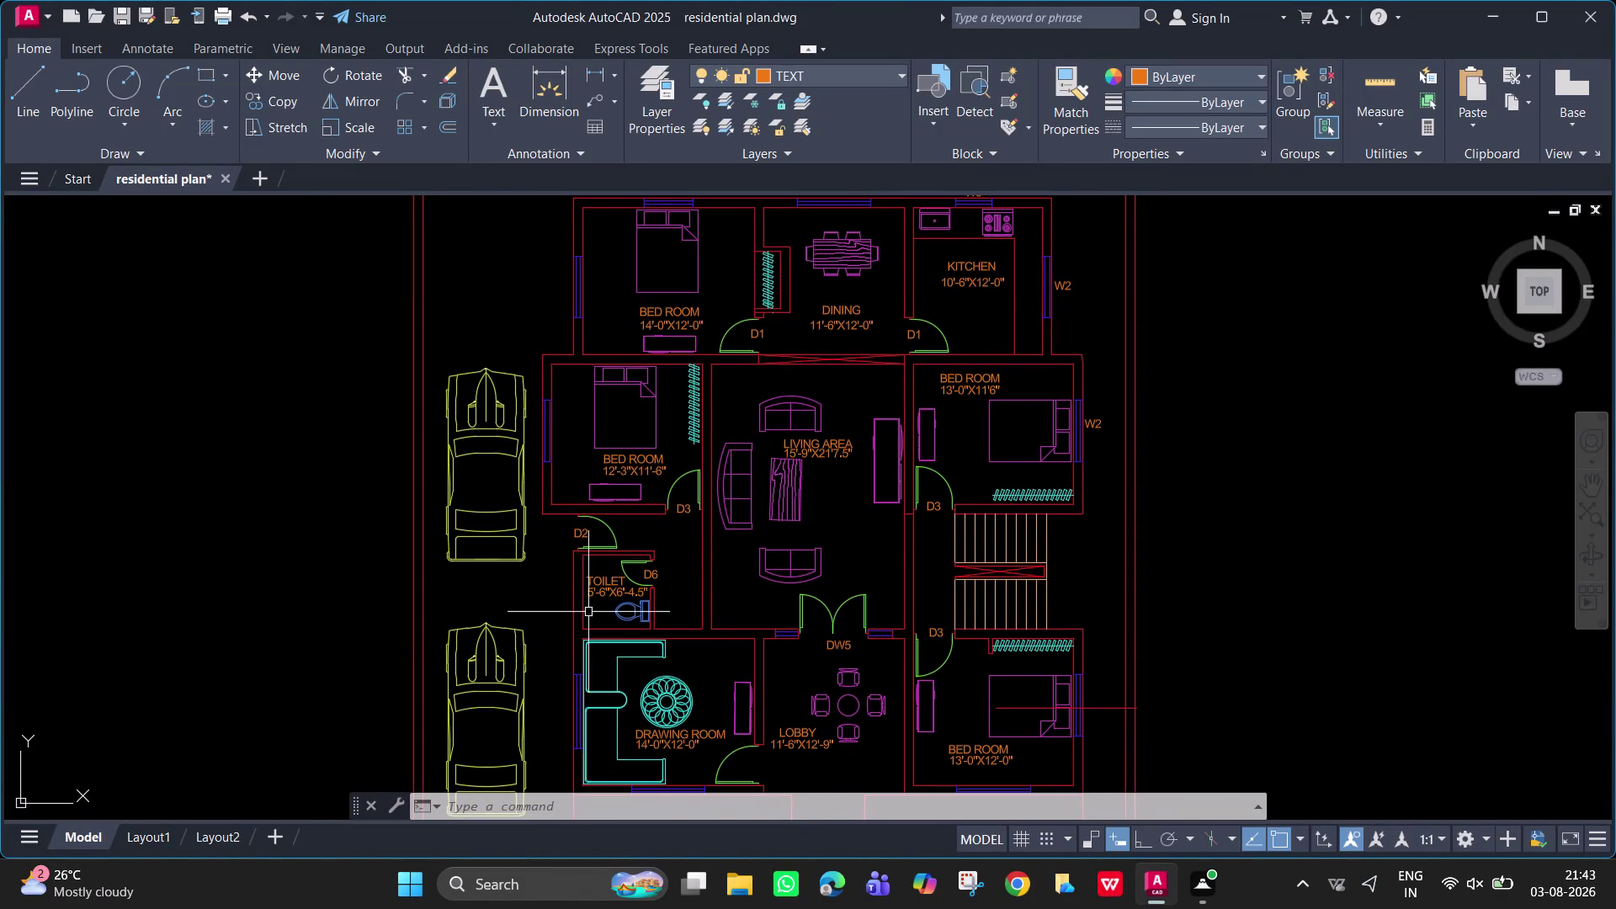
Zoom in on the toilet and set windows as the current layer.
scroll(up, 3)
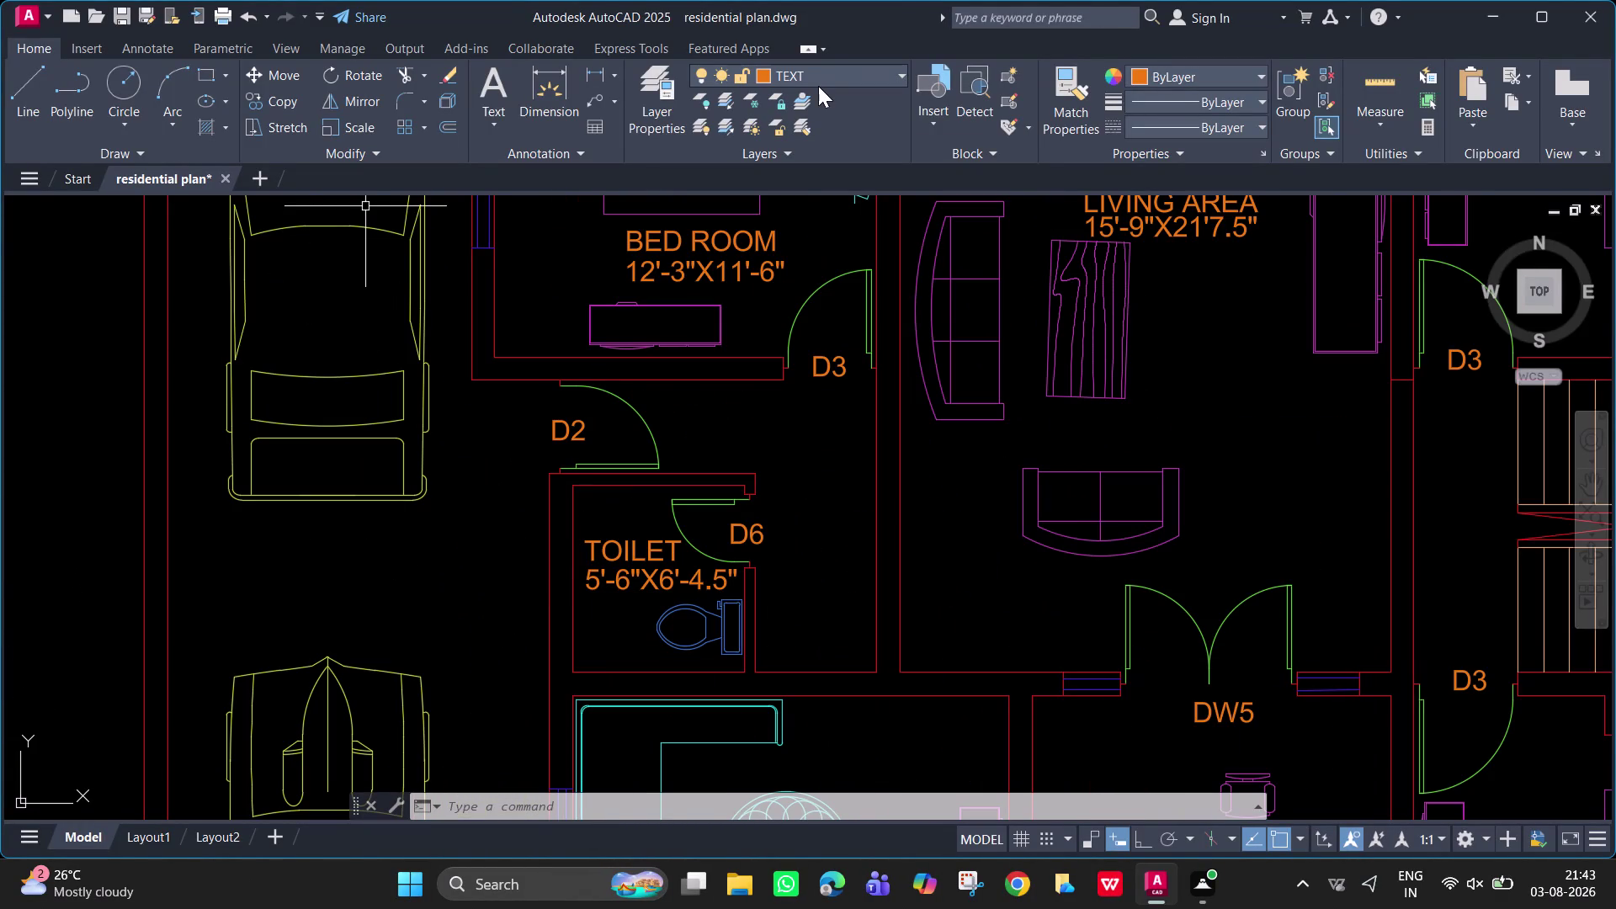
click(828, 70)
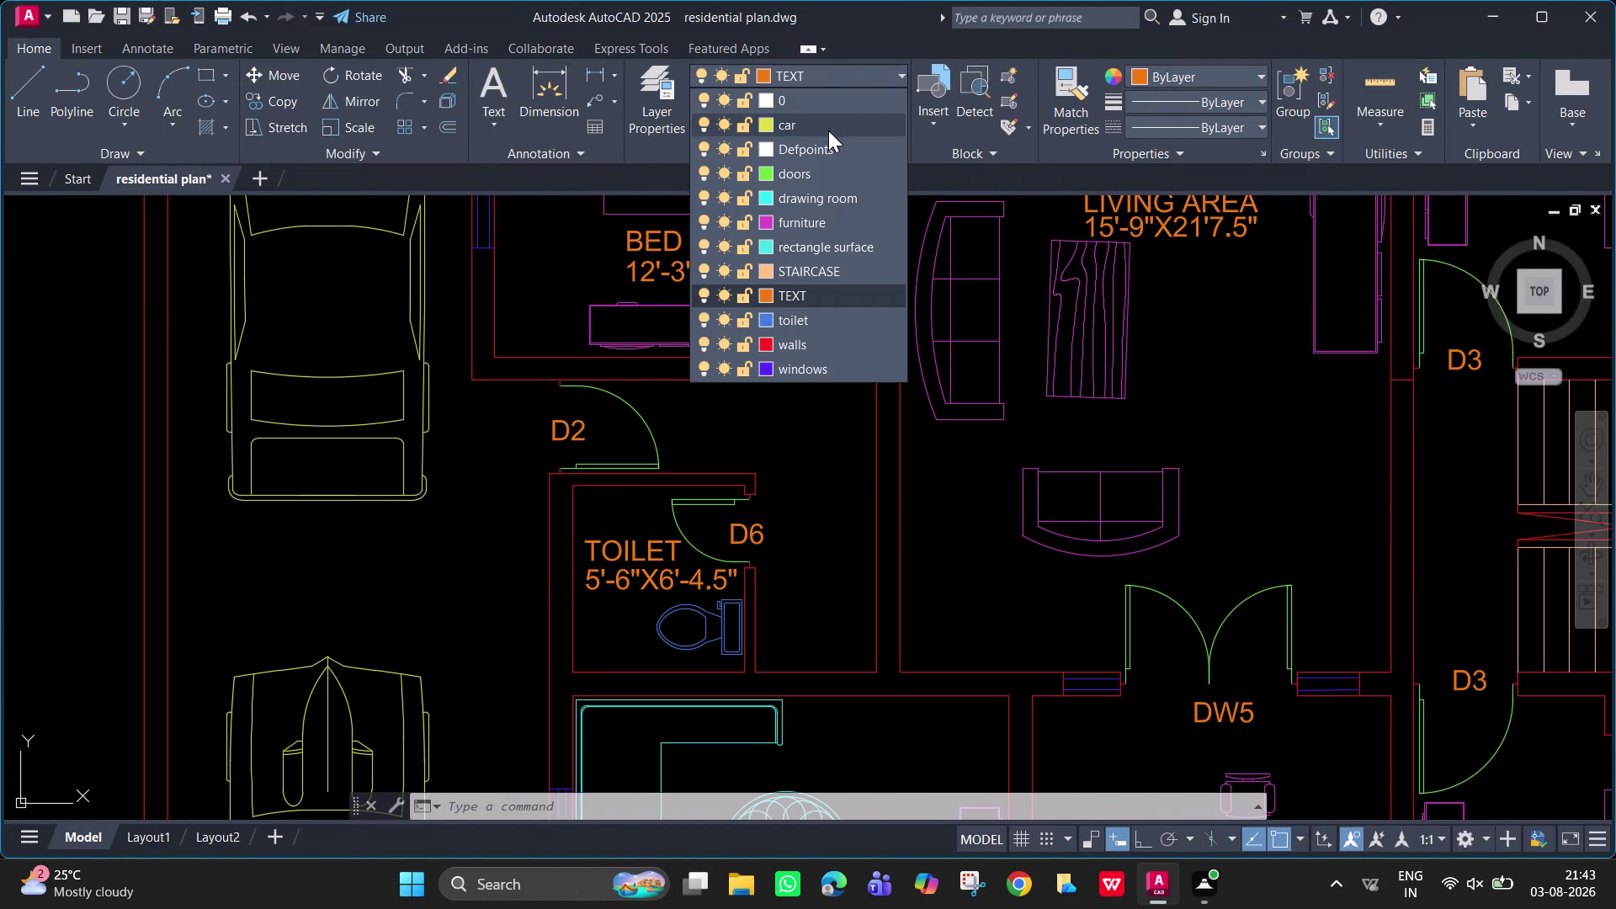
click(822, 370)
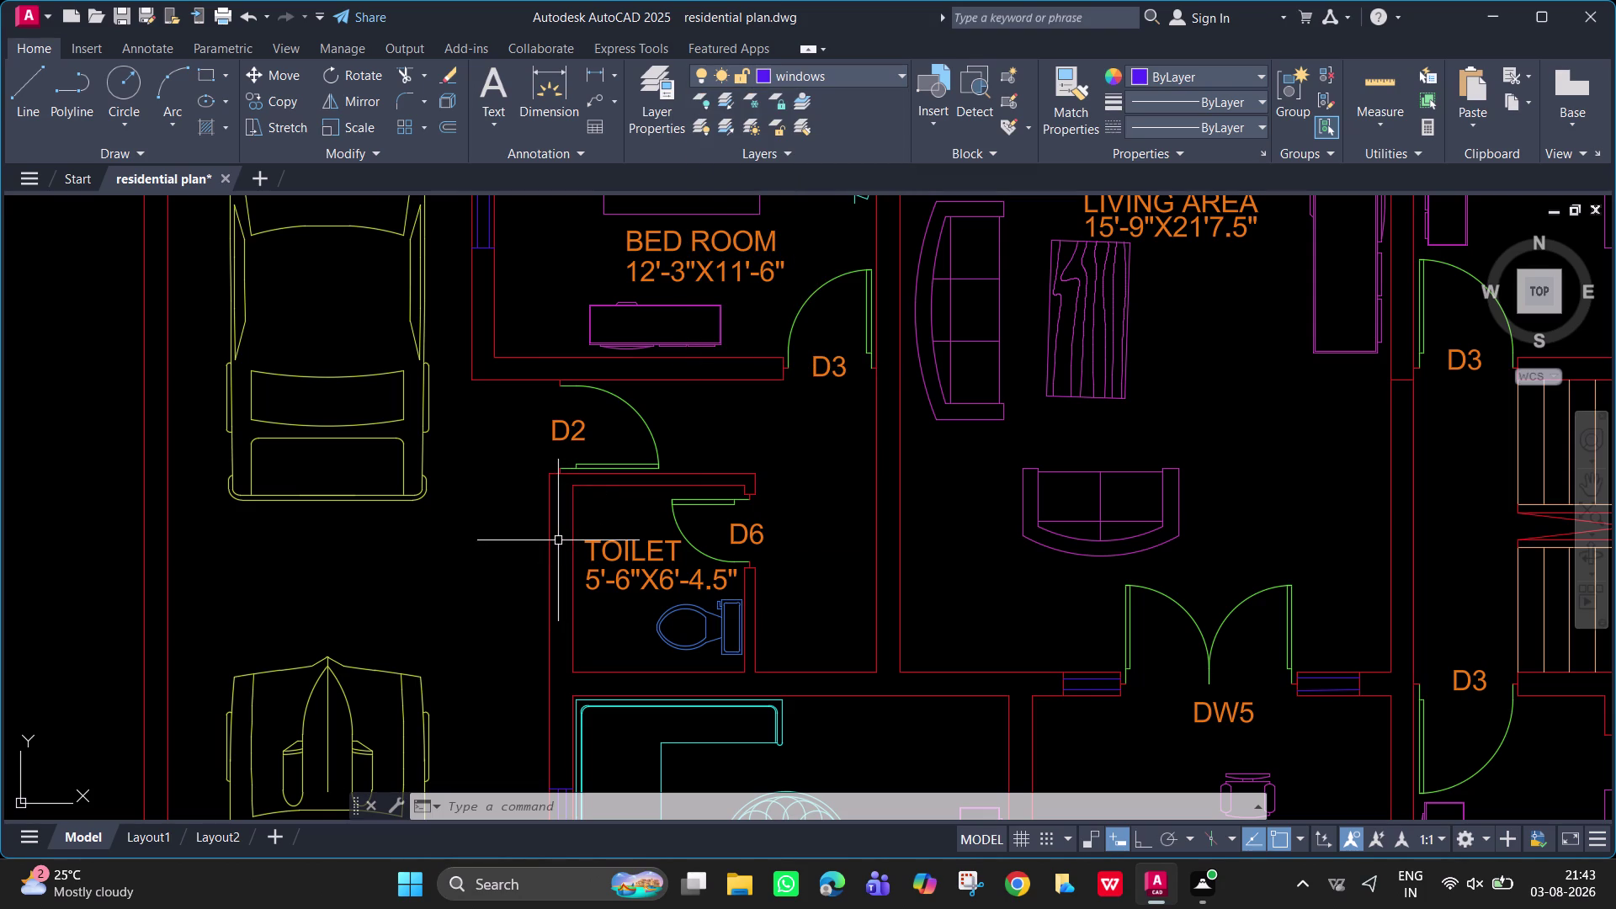
Draw the top and bottom window lines across the toilet's left wall.
text(L)
key(space)
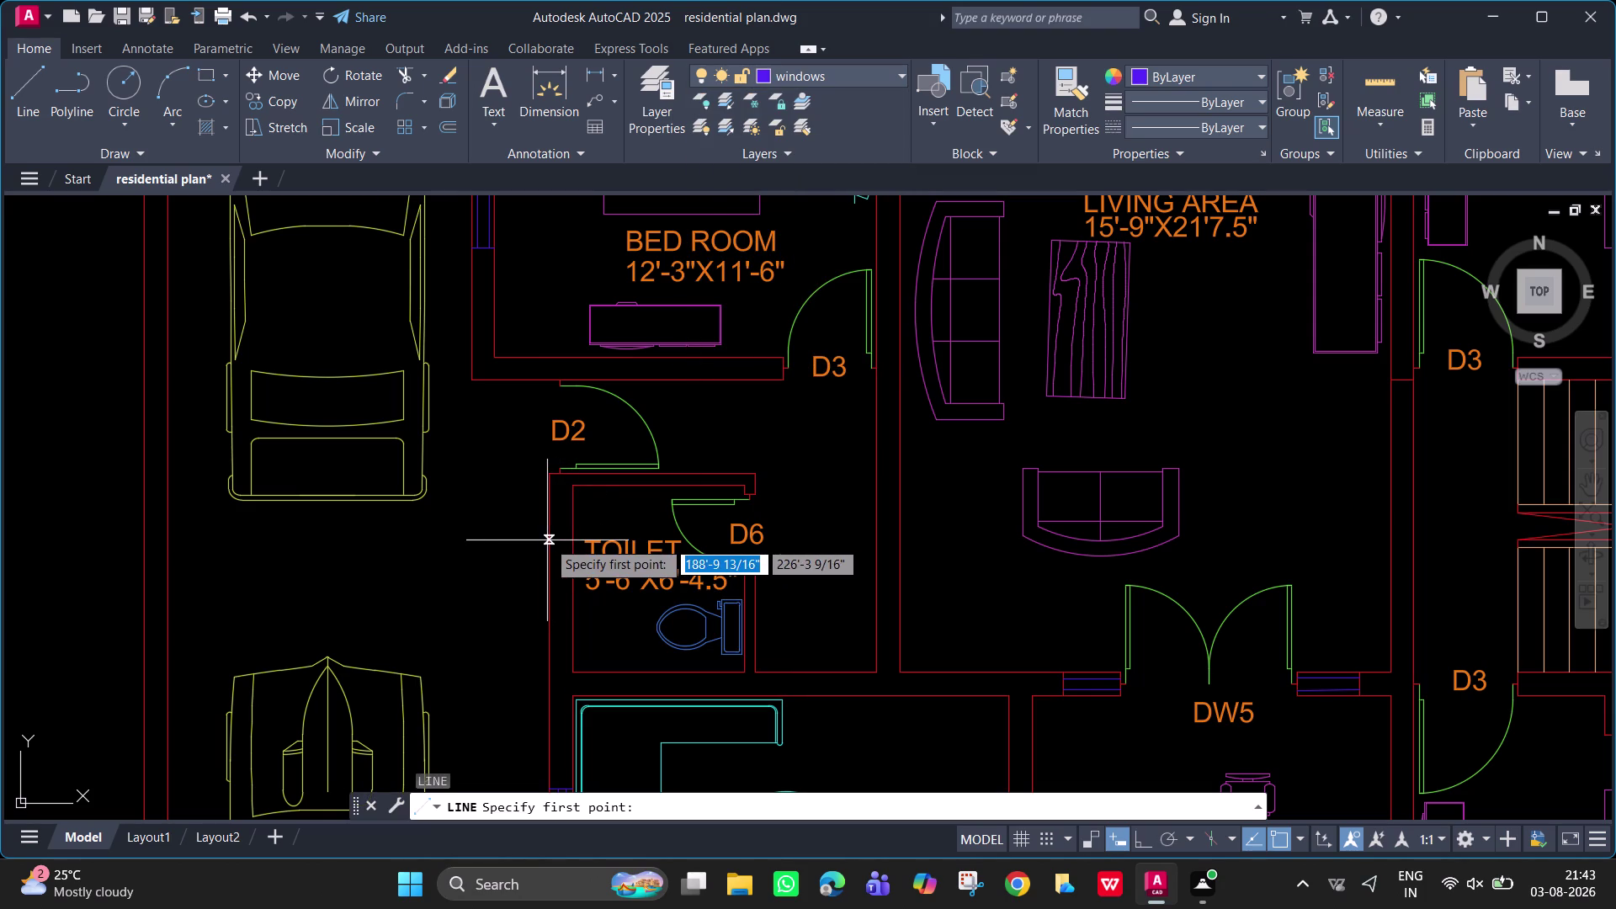
click(546, 540)
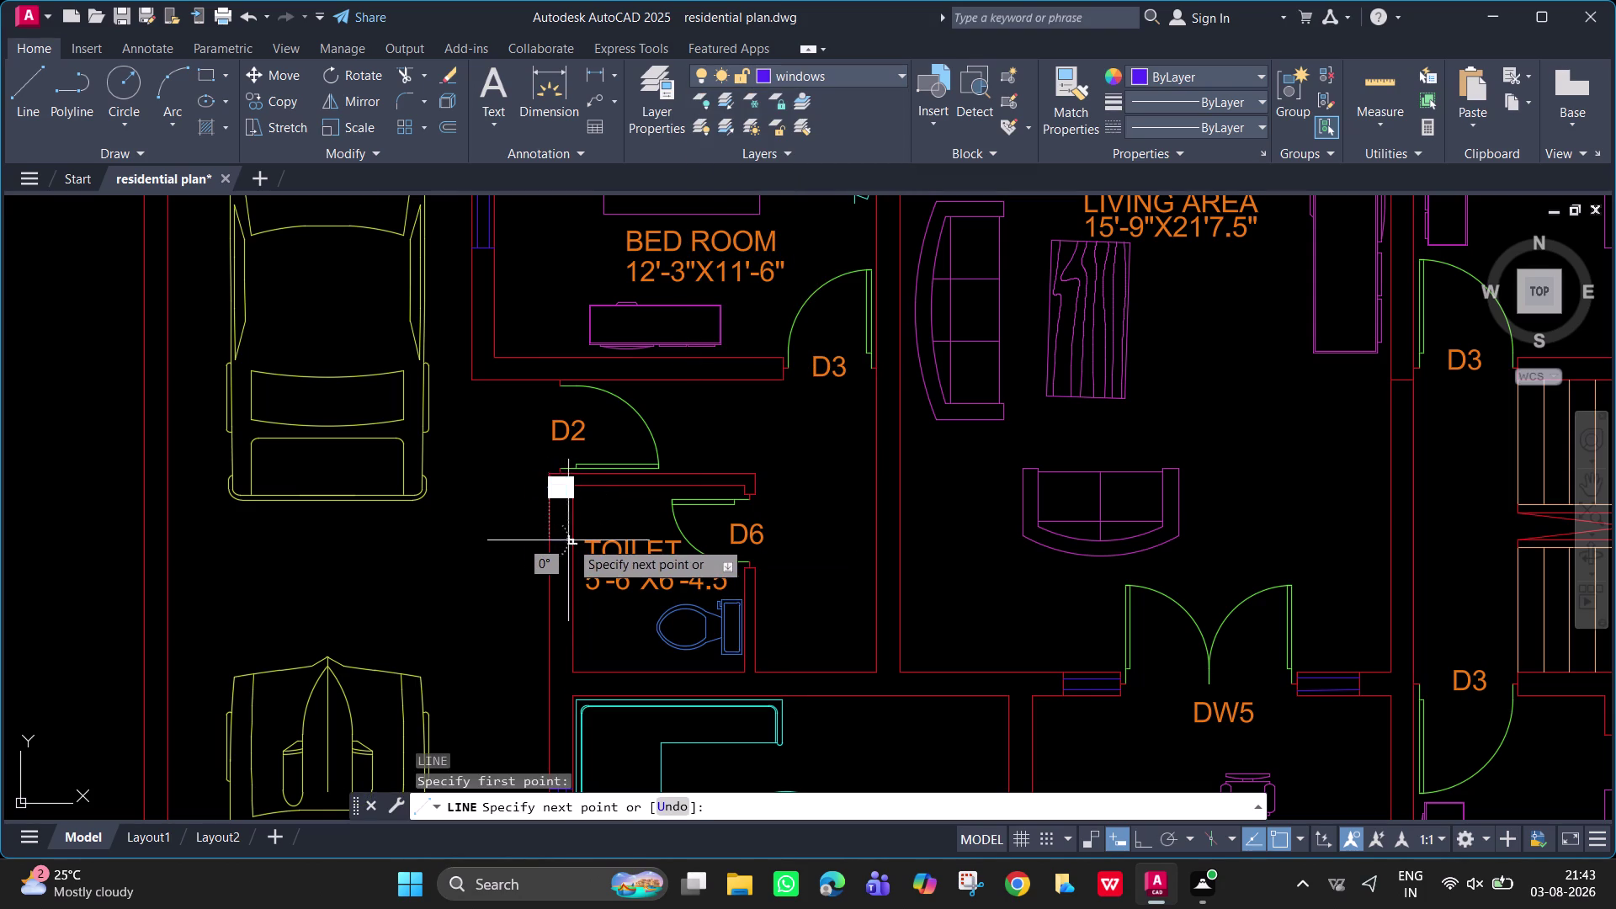
click(570, 540)
key(space)
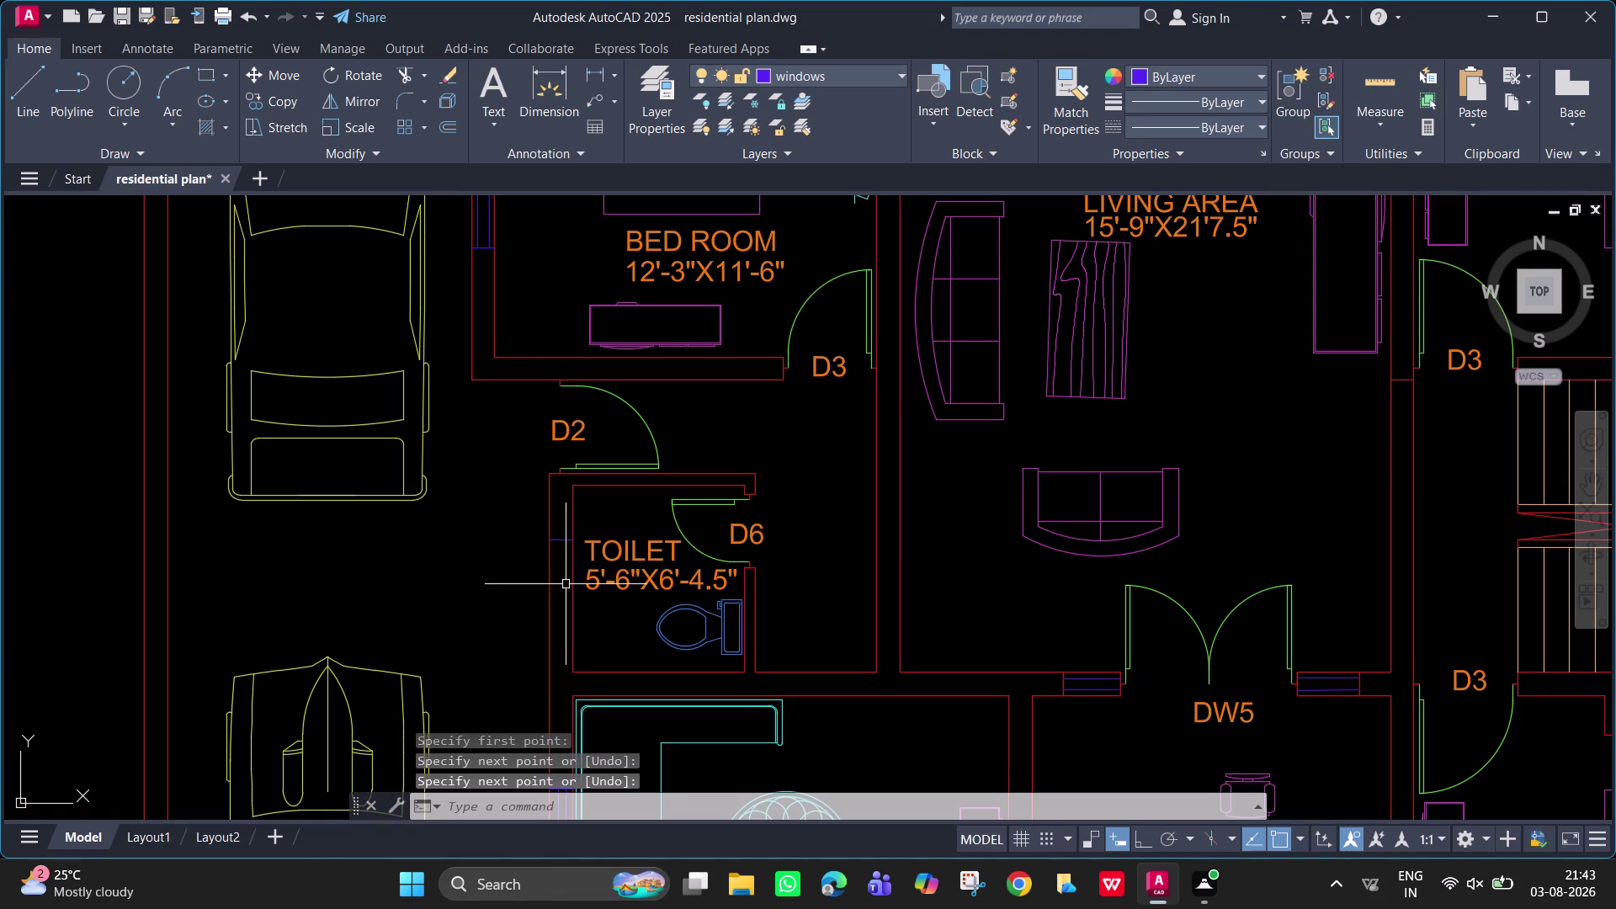
key(space)
click(553, 629)
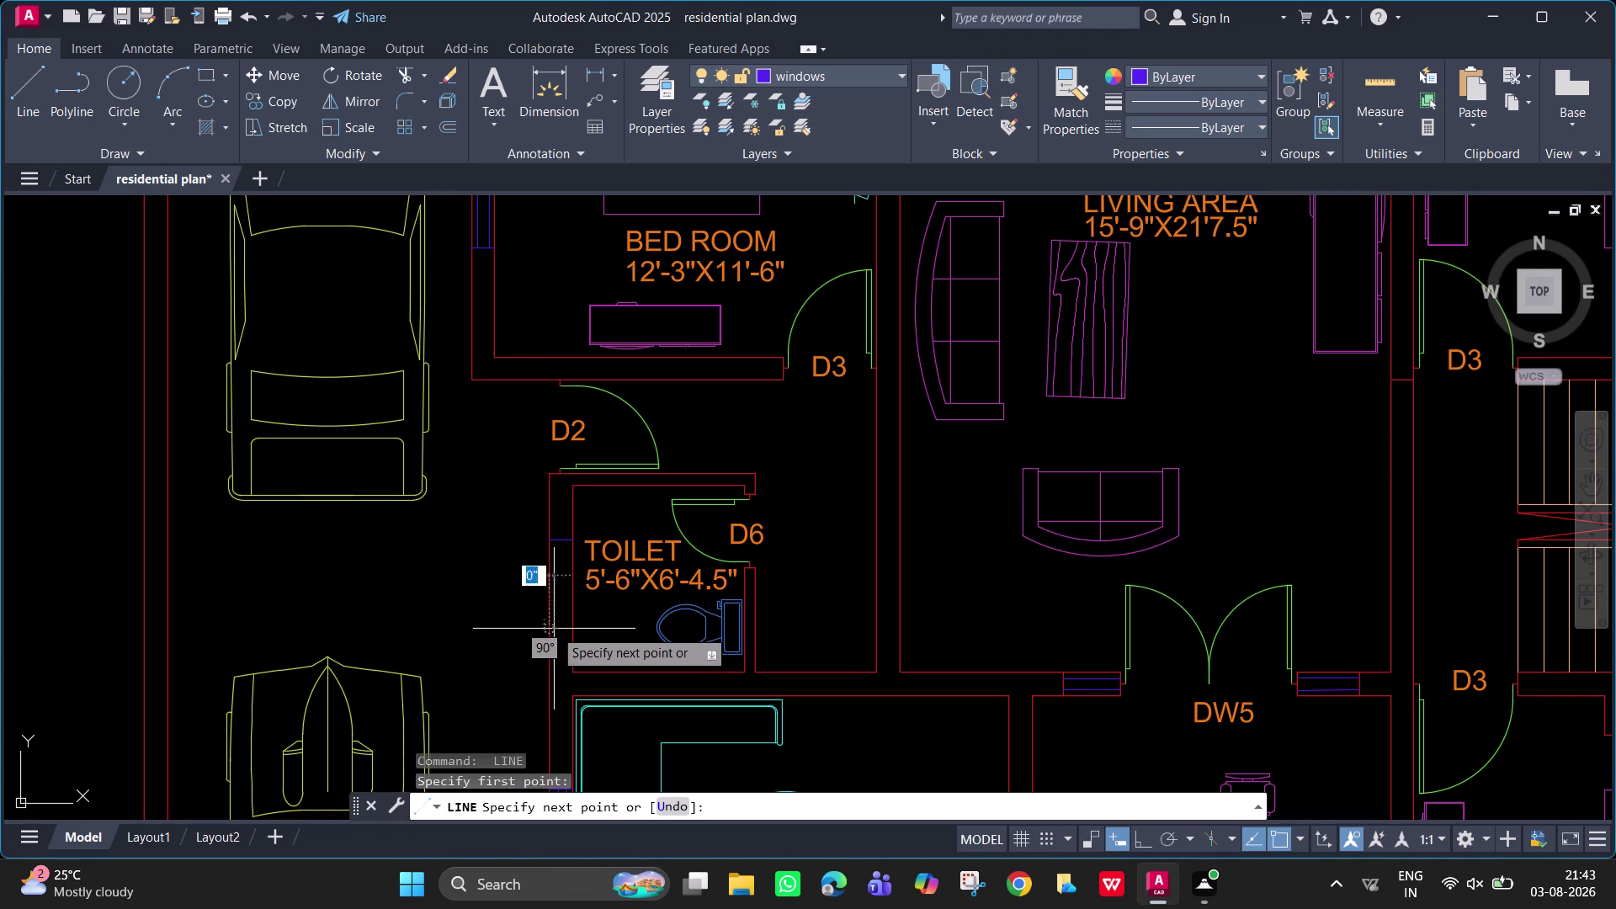
click(574, 630)
key(space)
Draw the two vertical window lines in the toilet's left wall.
key(space)
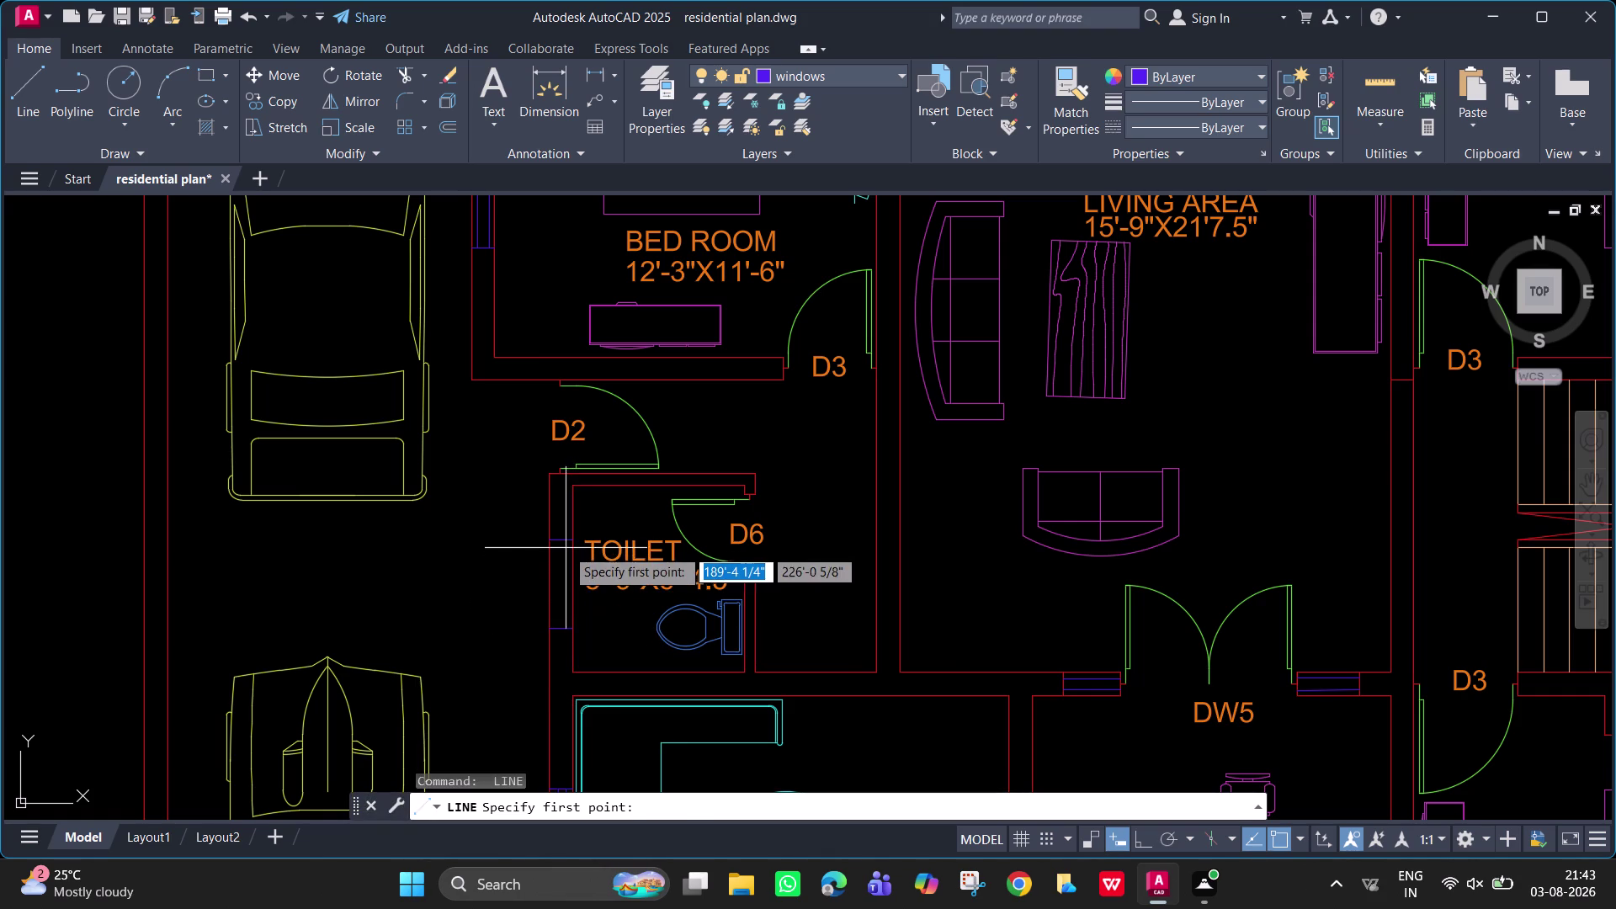
click(566, 540)
click(566, 630)
key(space)
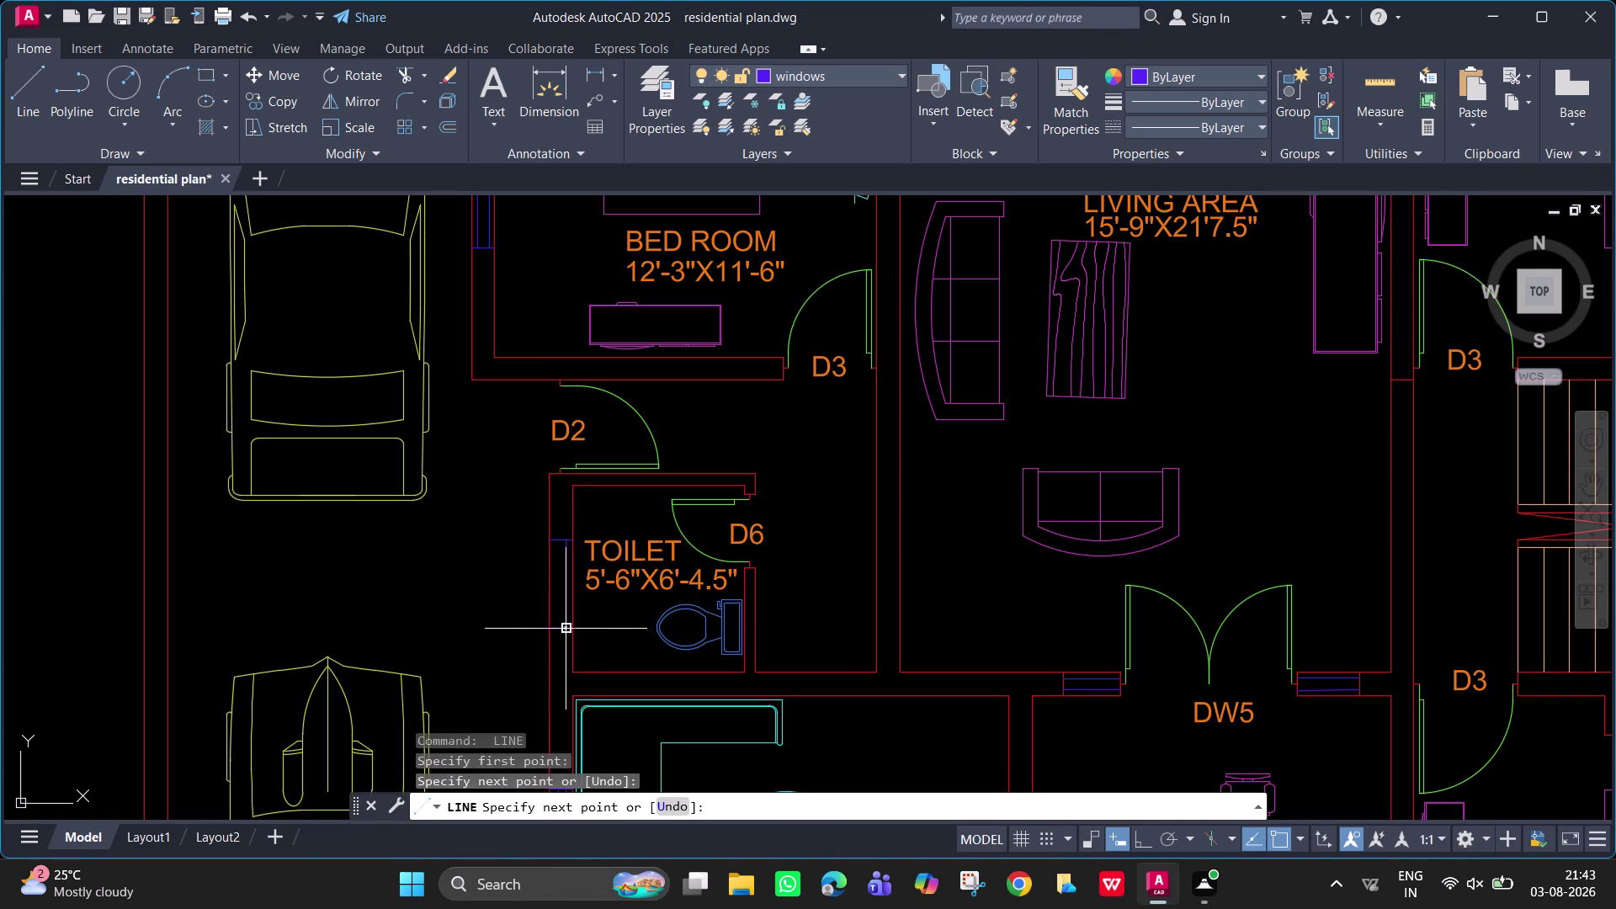
key(space)
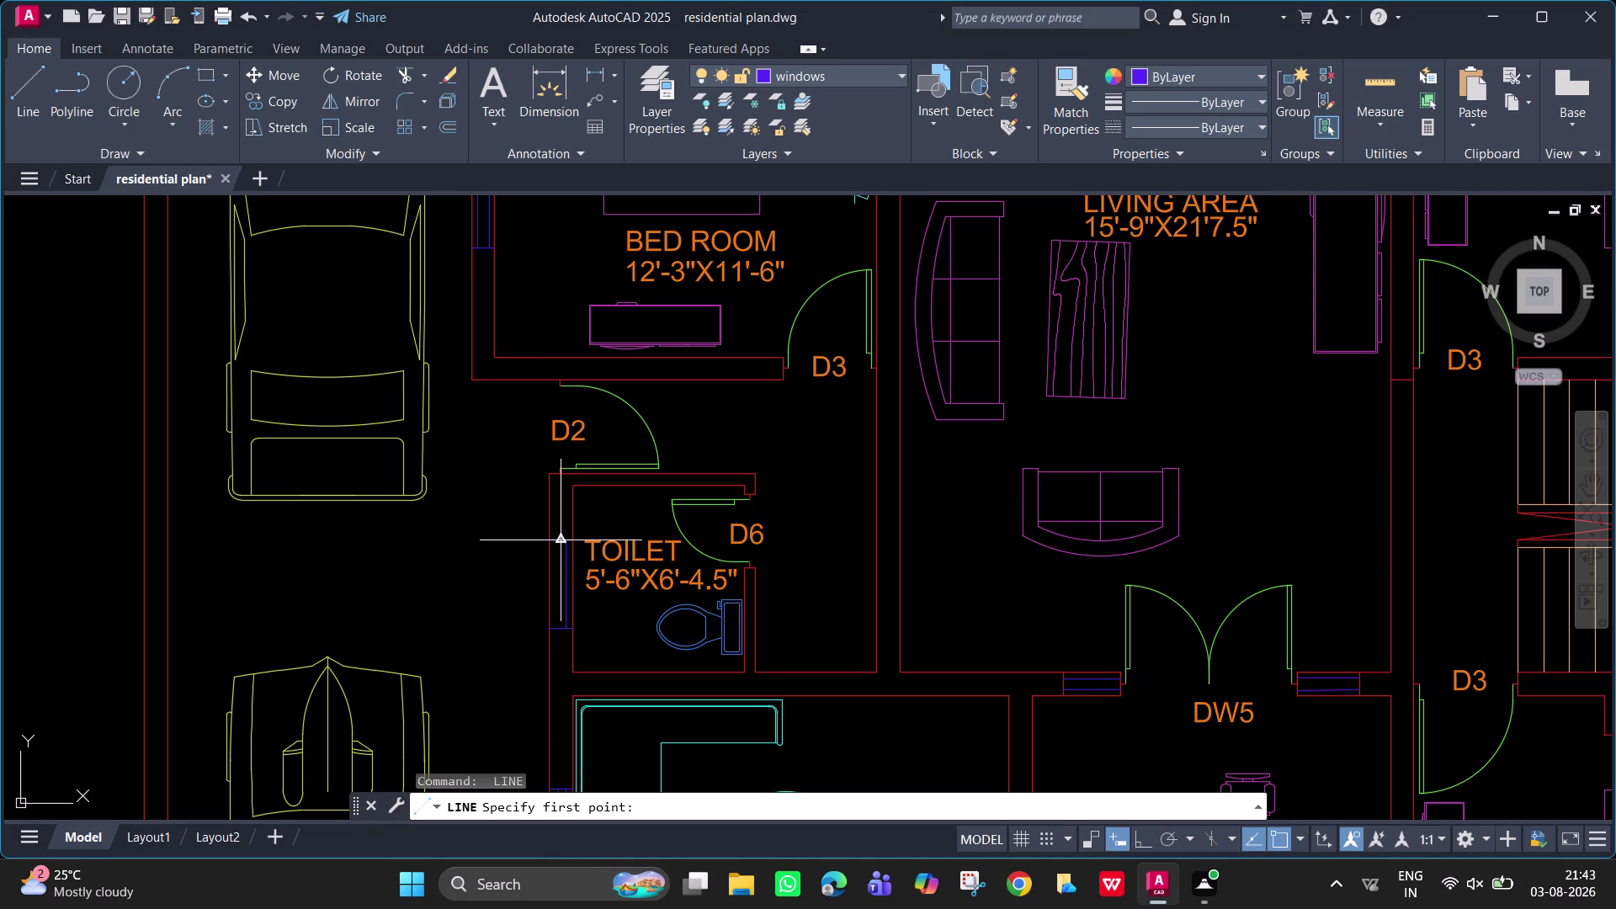
scroll(up, 3)
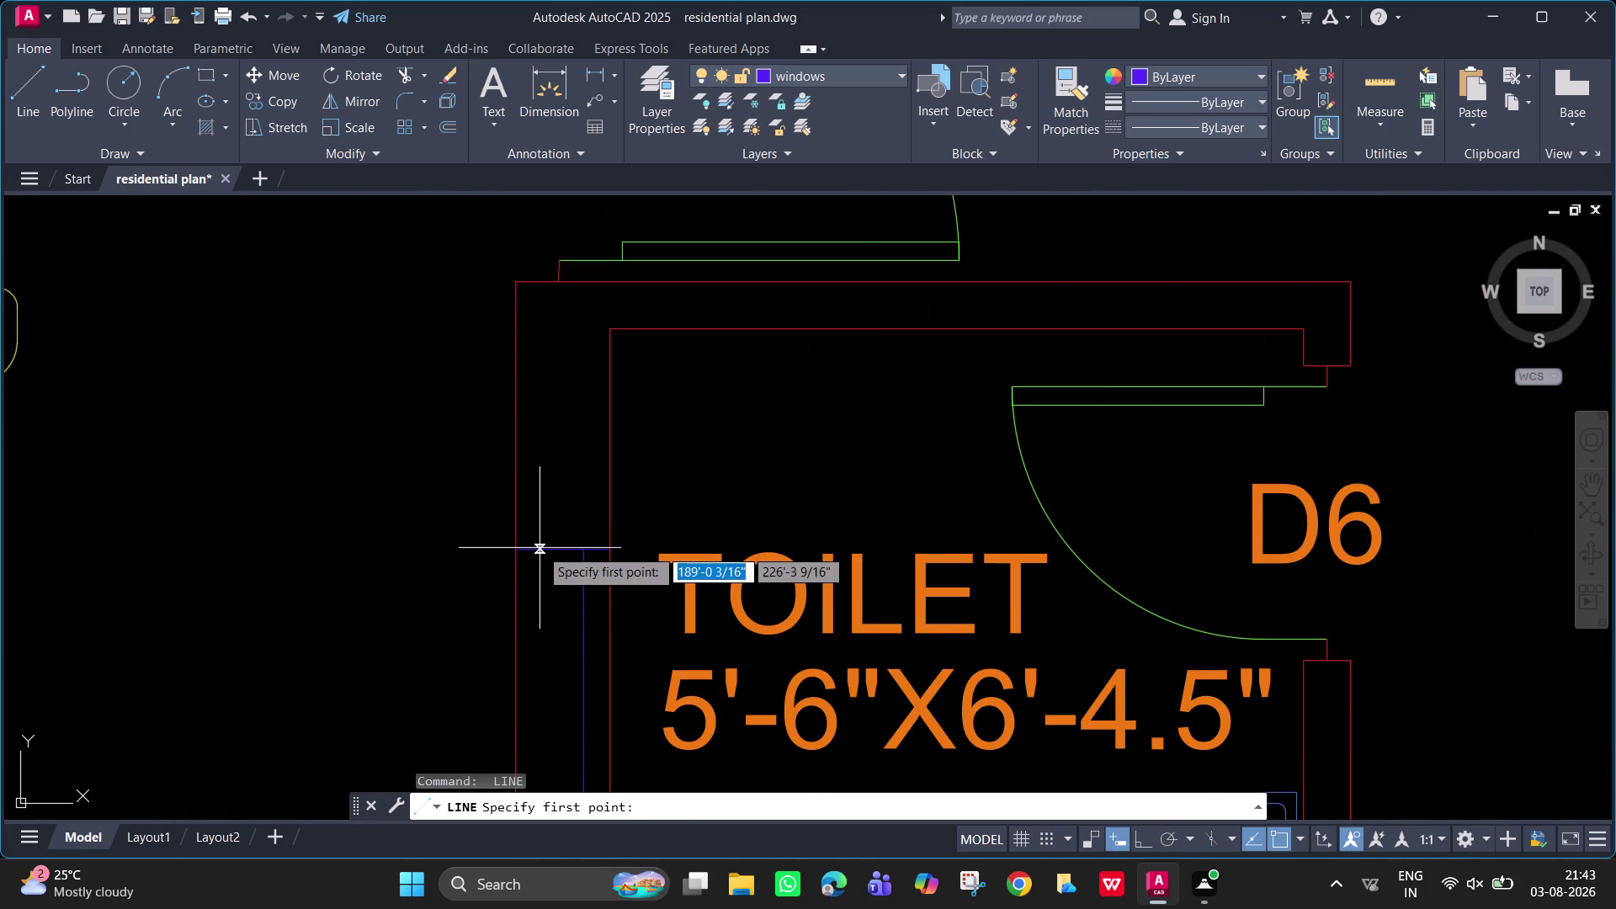
click(541, 549)
scroll(down, 3)
middle_drag(538, 653, 537, 609)
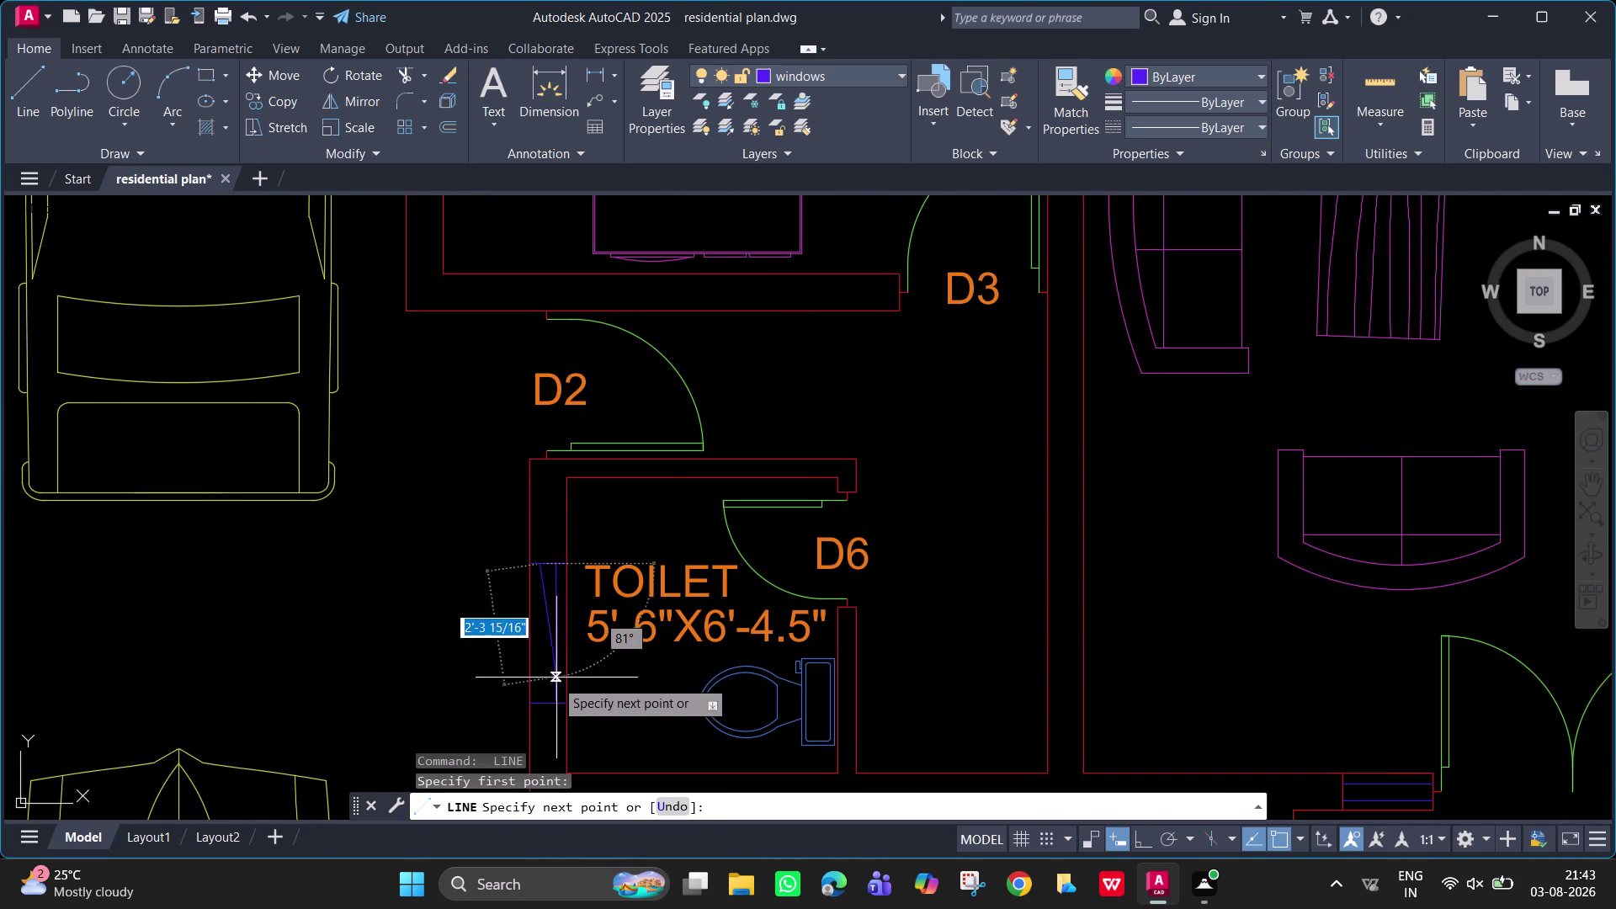
click(539, 706)
key(space)
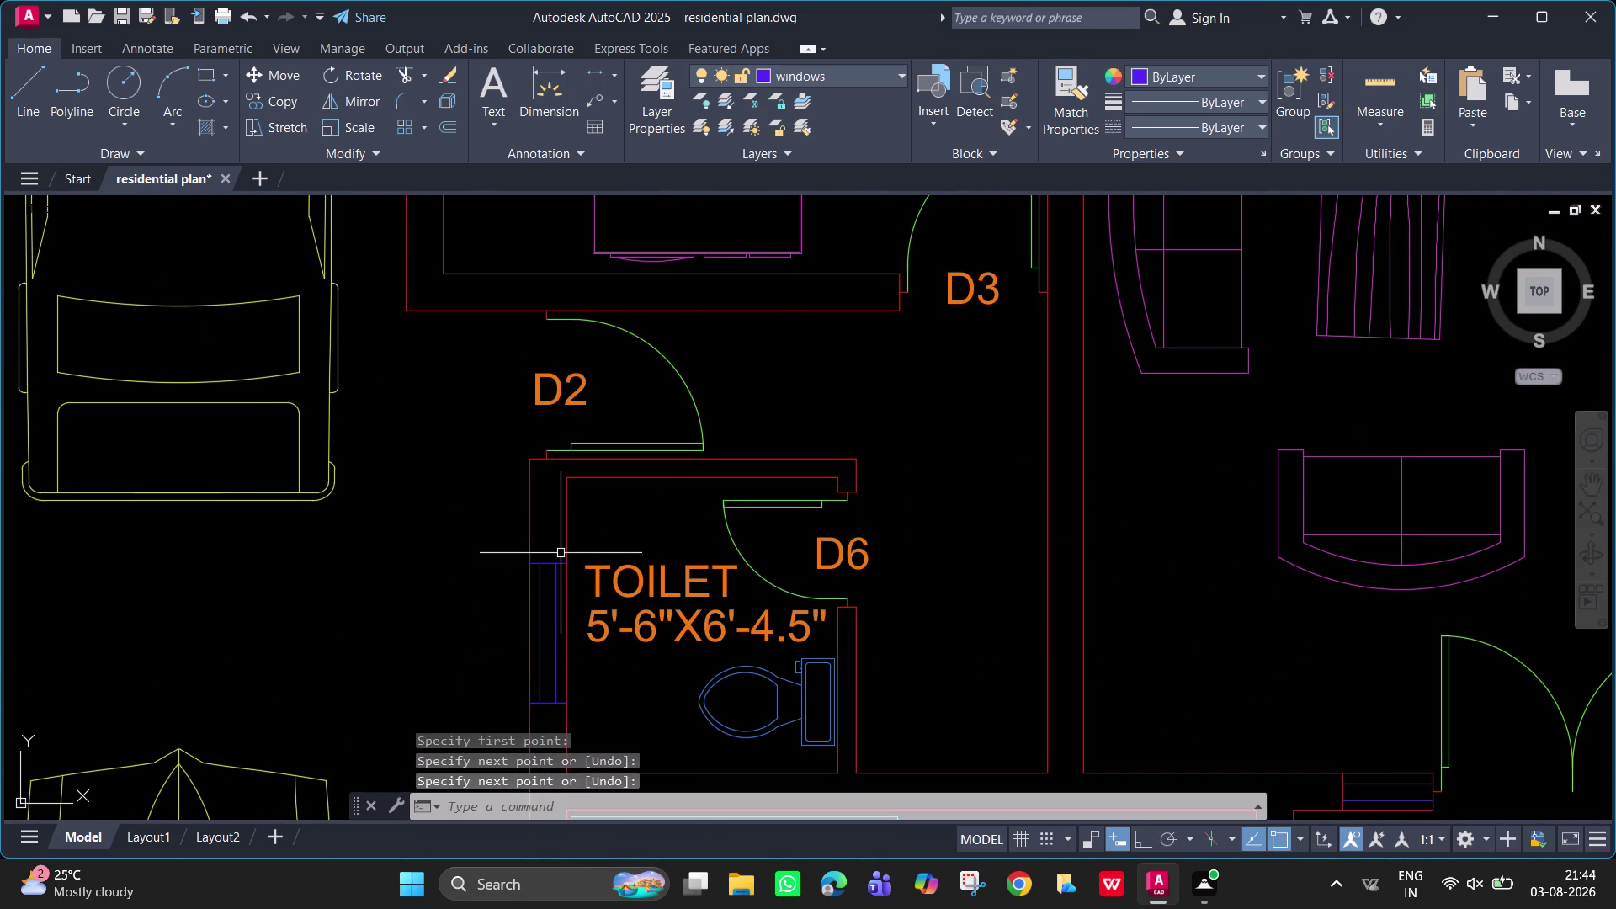
Cancel the line command and pan out toward the right bedrooms.
scroll(down, 3)
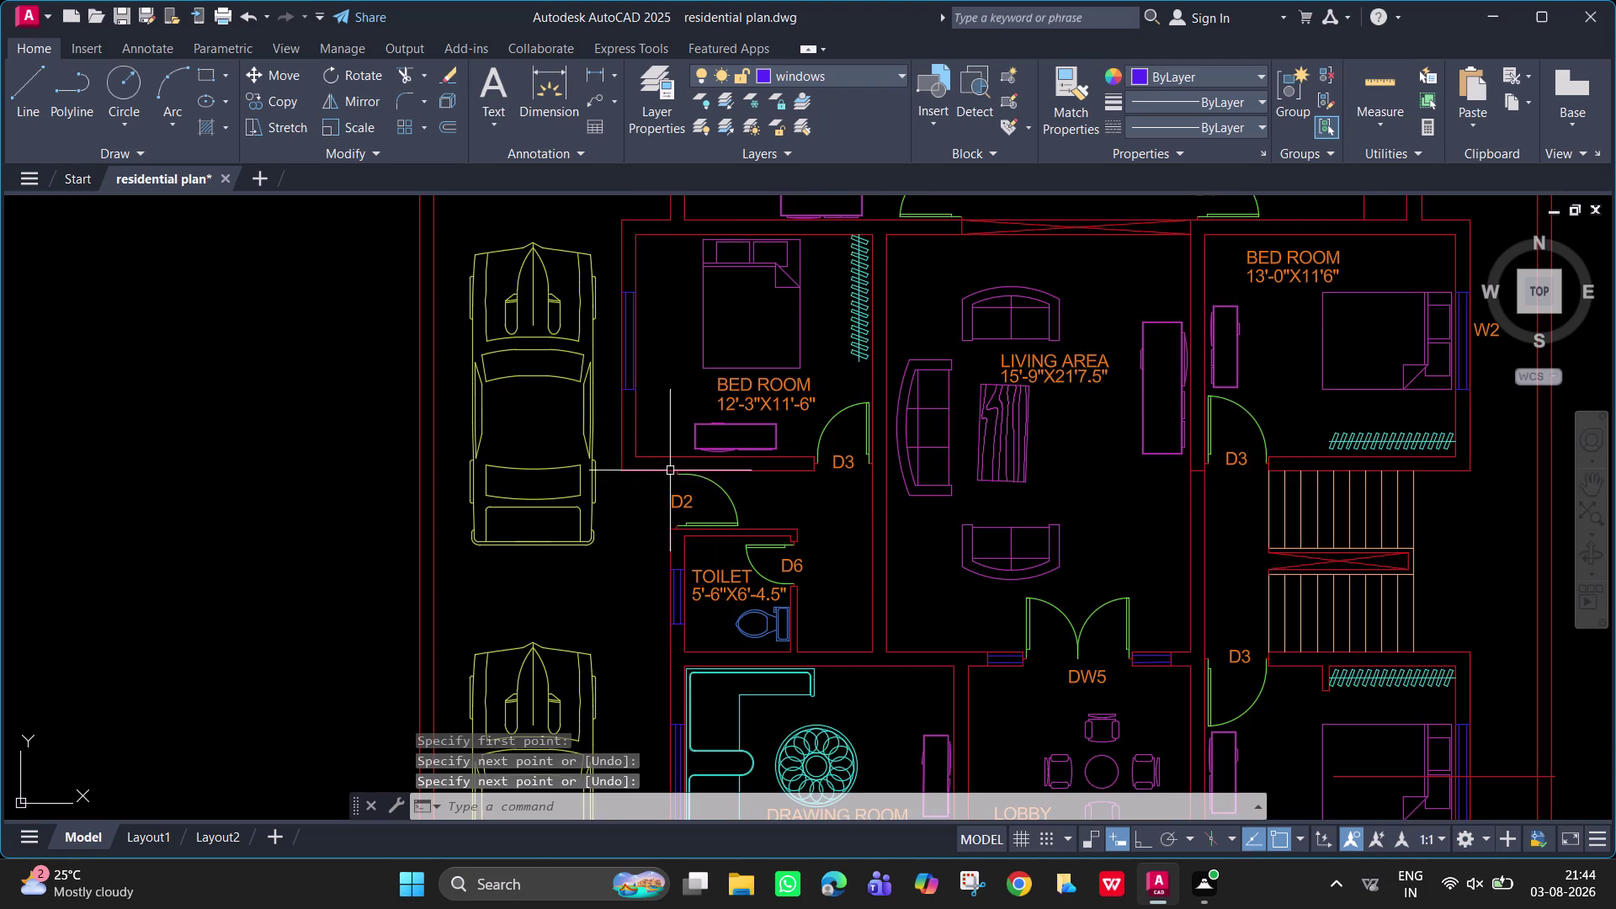
middle_drag(673, 516, 671, 675)
scroll(down, 3)
key(space)
key(Escape)
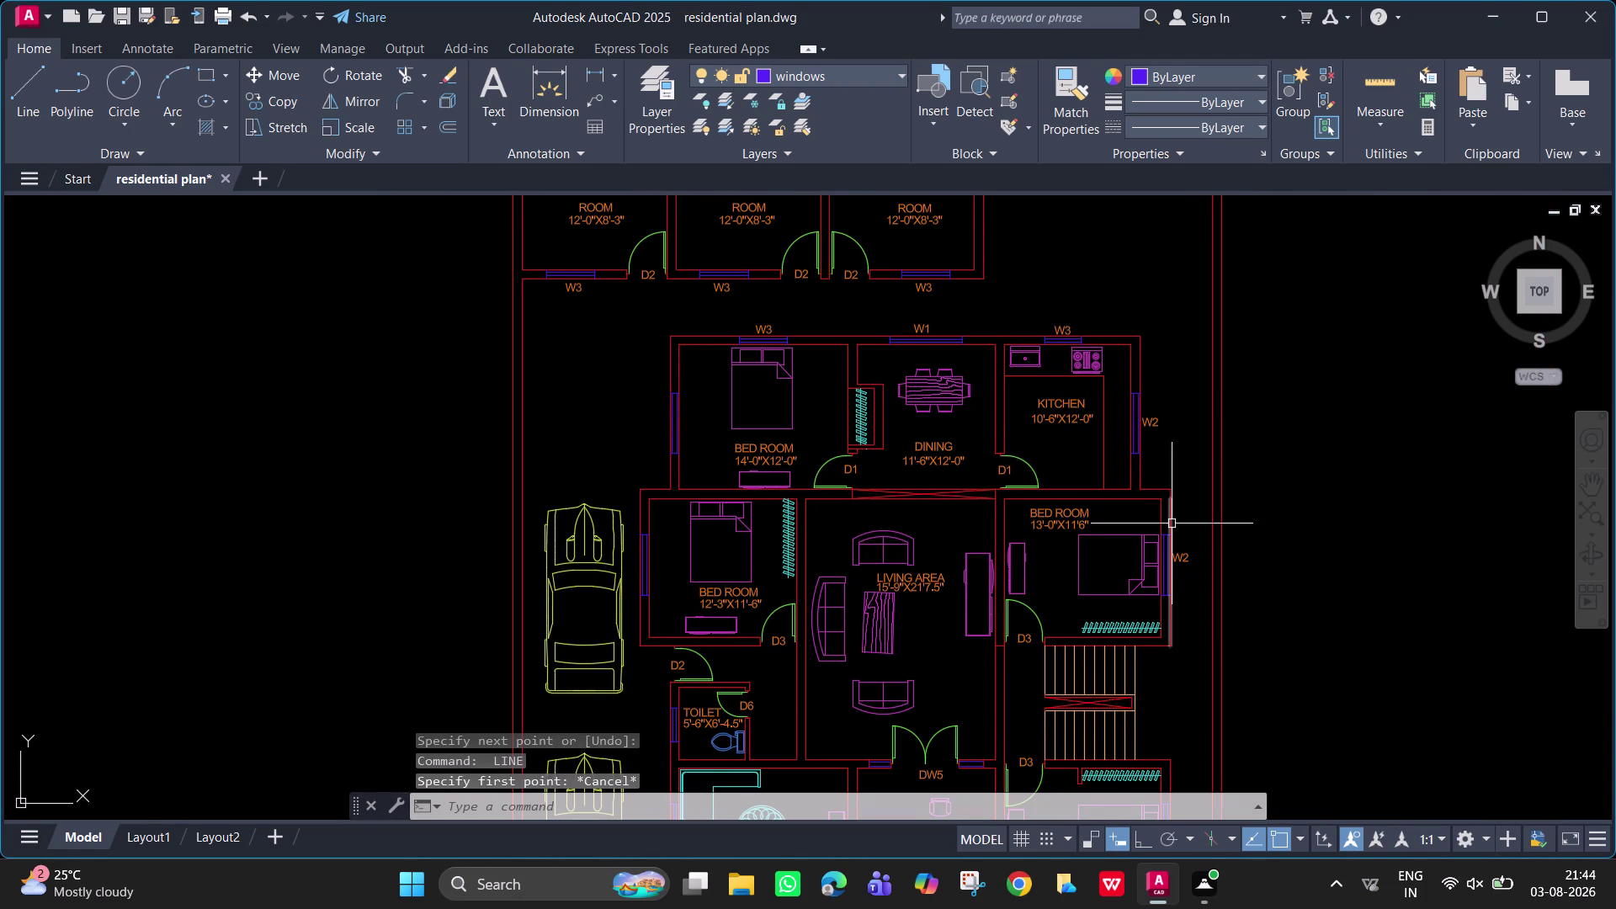
middle_drag(1170, 522, 1014, 389)
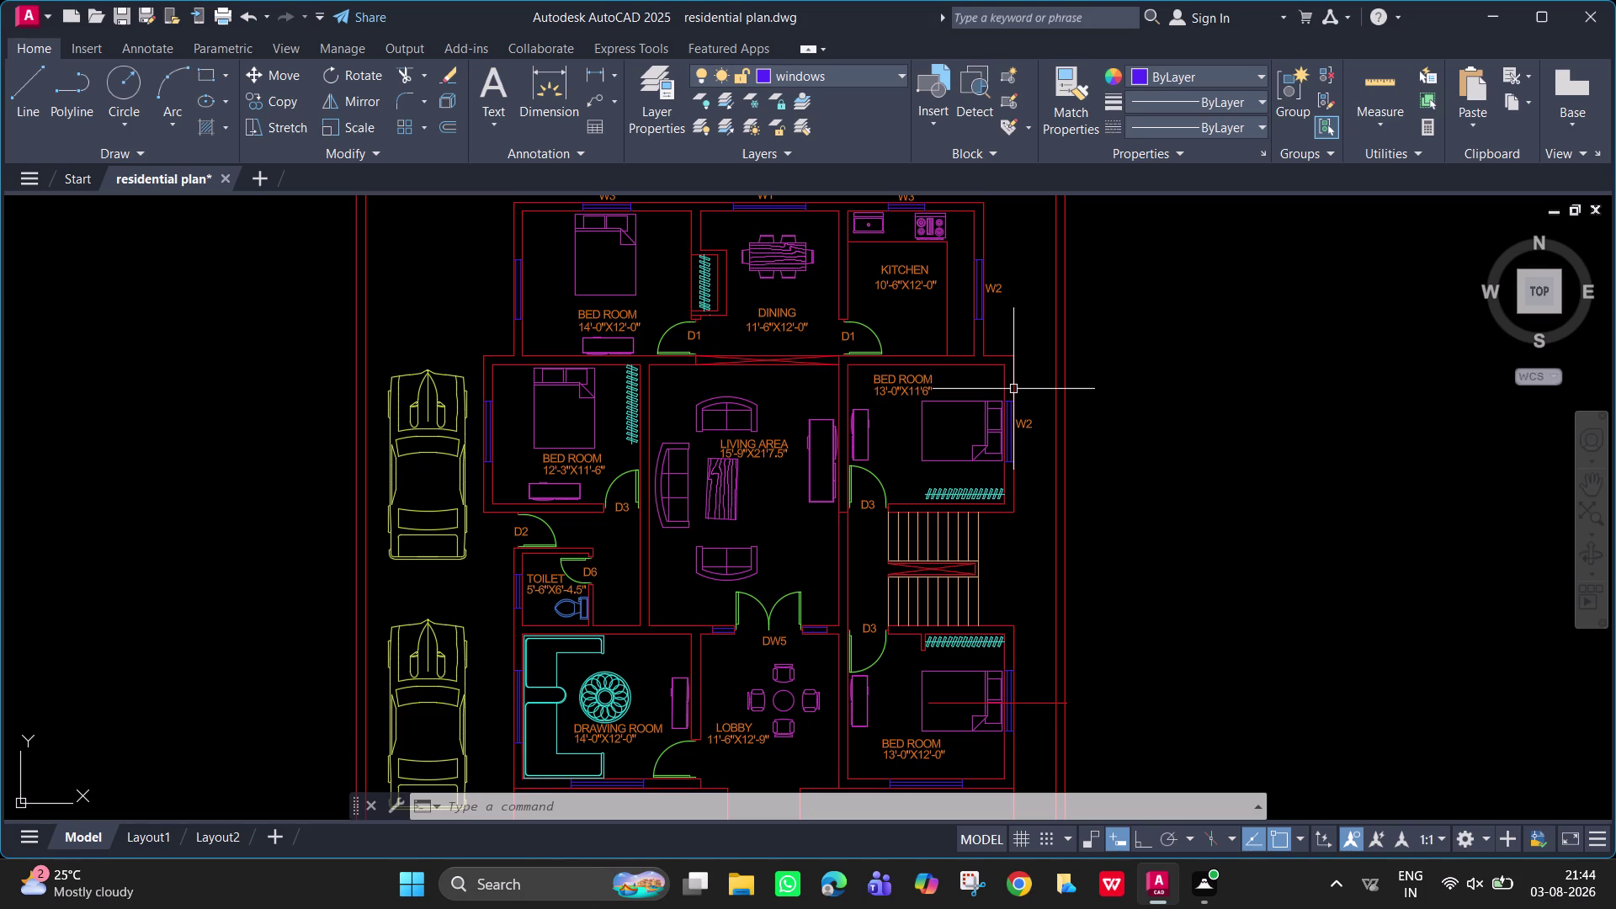
Copy the W2 label to the lower-right bedroom's window.
click(1027, 422)
text(C)
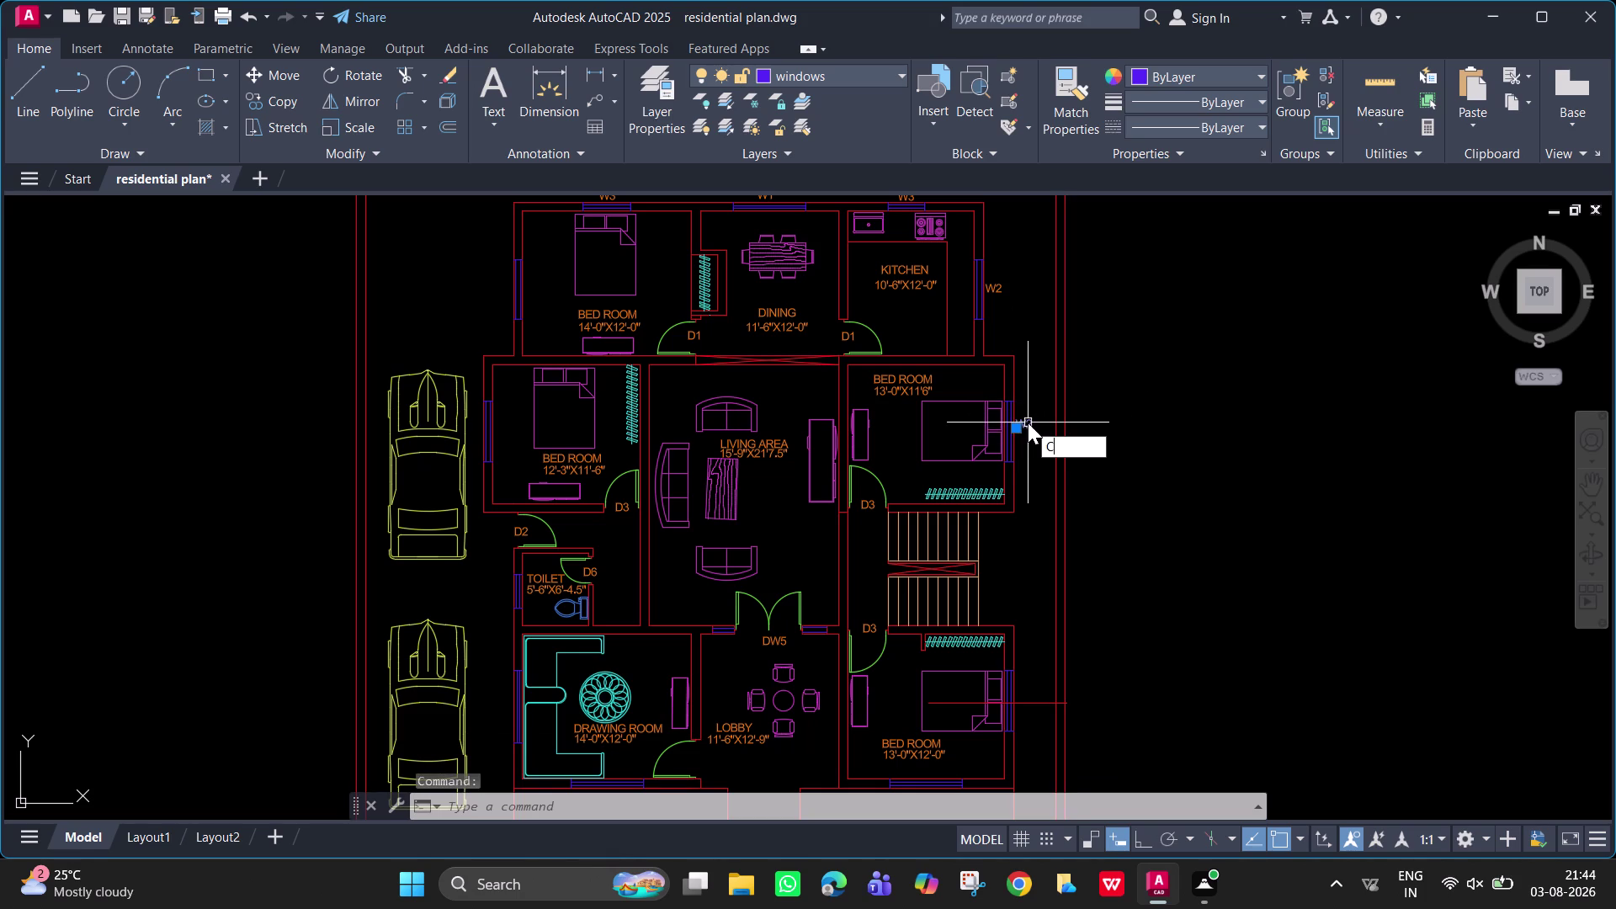
text(O)
key(space)
click(1028, 423)
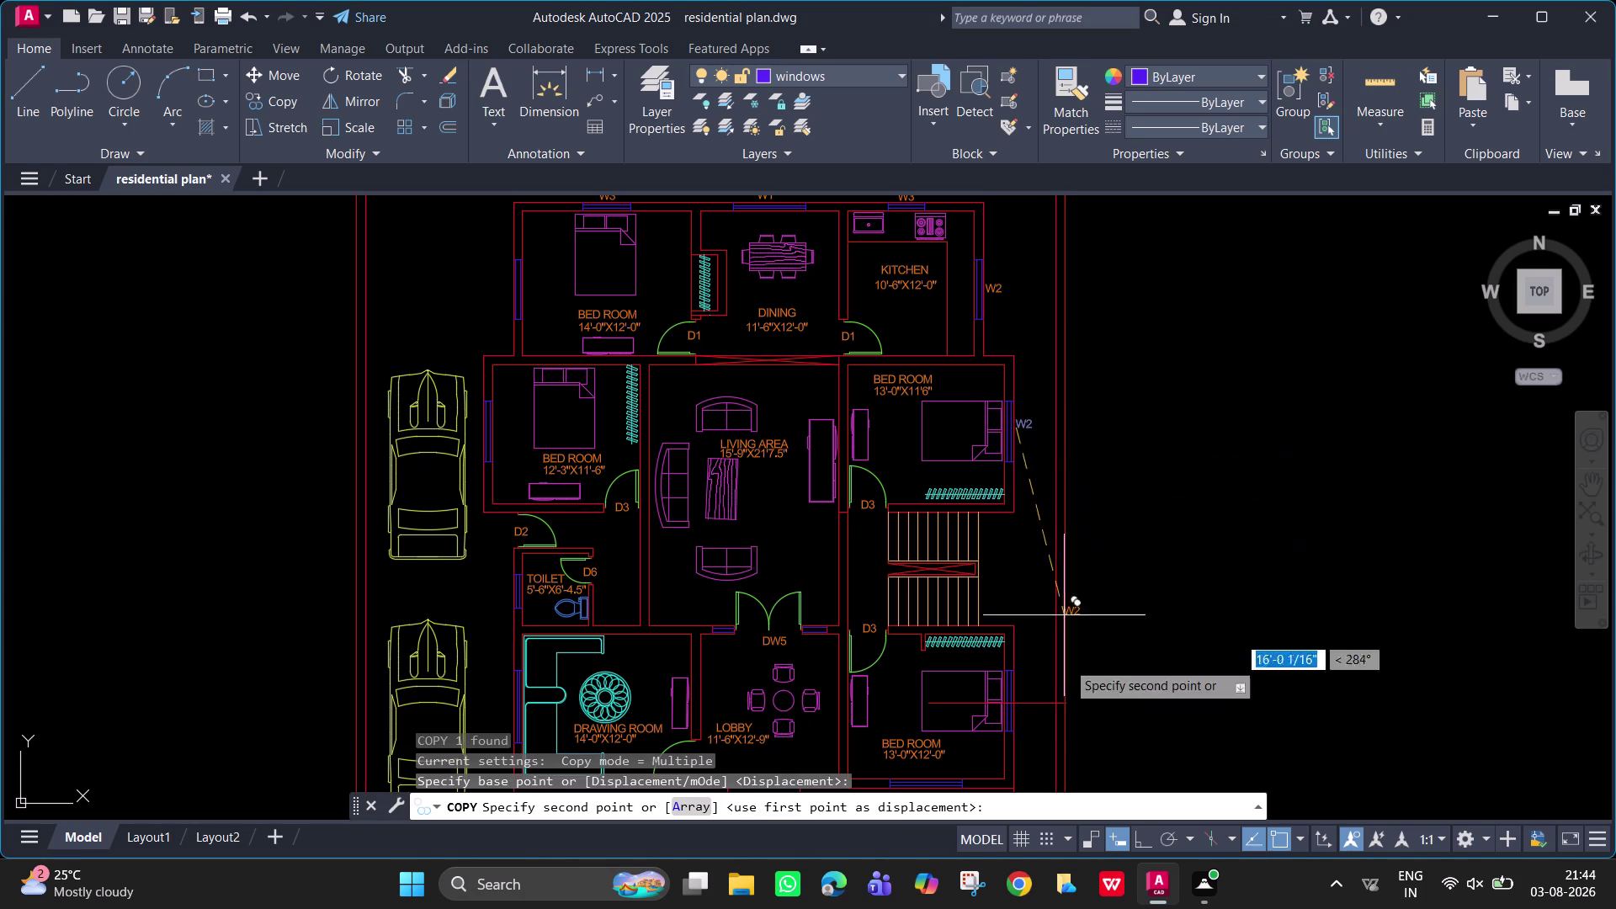
scroll(up, 3)
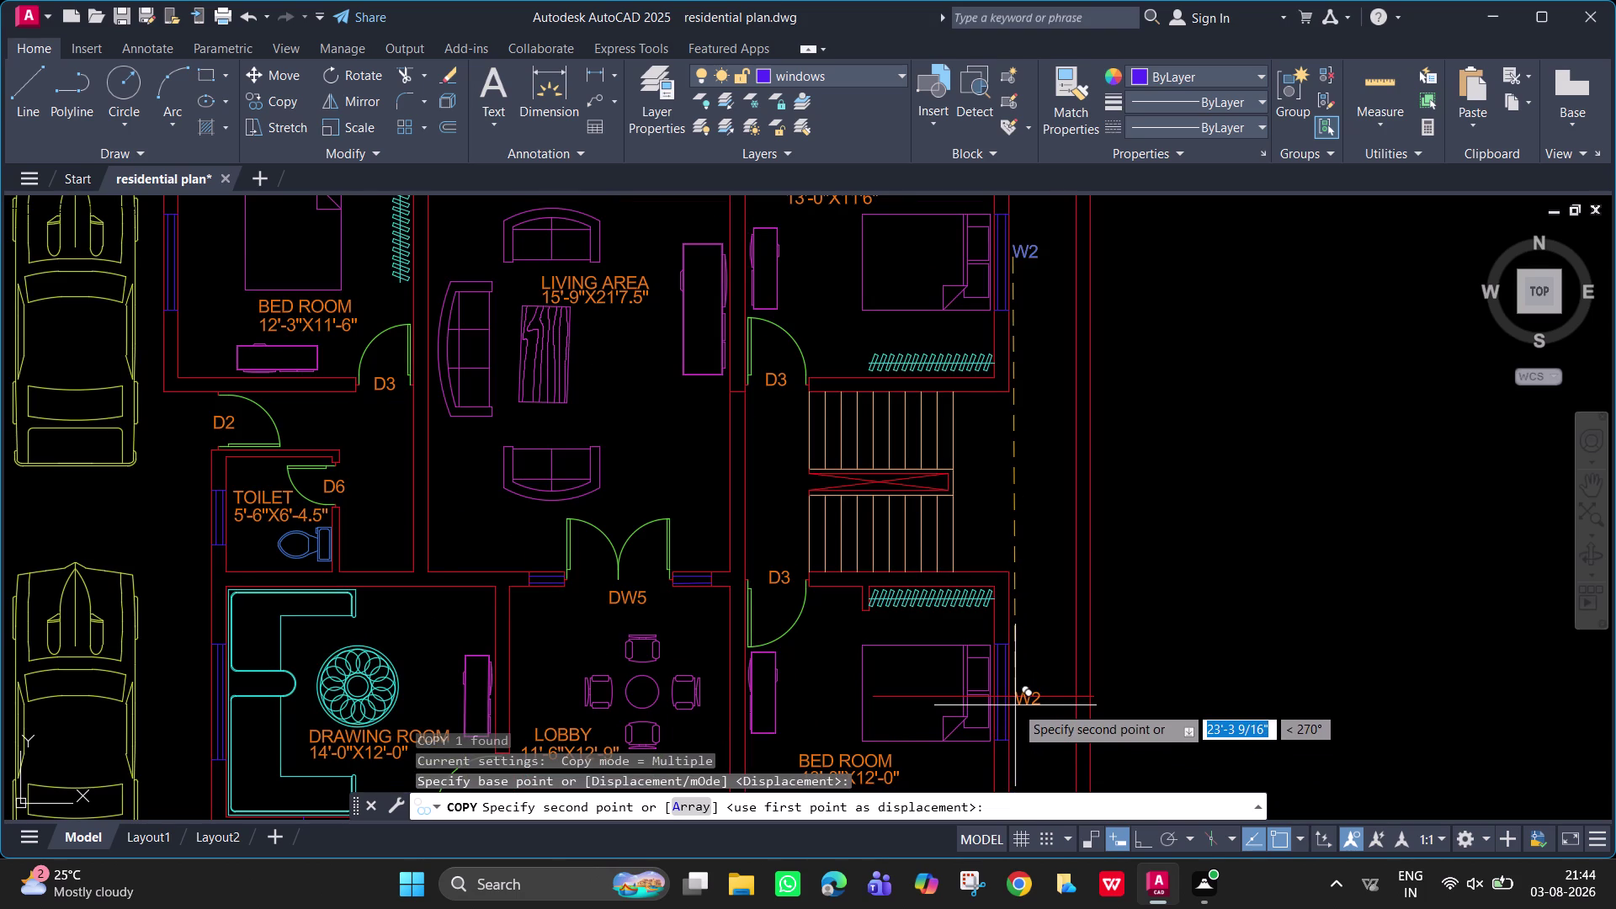
click(1015, 705)
key(Escape)
scroll(down, 3)
middle_drag(1062, 525, 1123, 565)
scroll(down, 3)
middle_drag(1123, 562, 1173, 421)
scroll(up, 3)
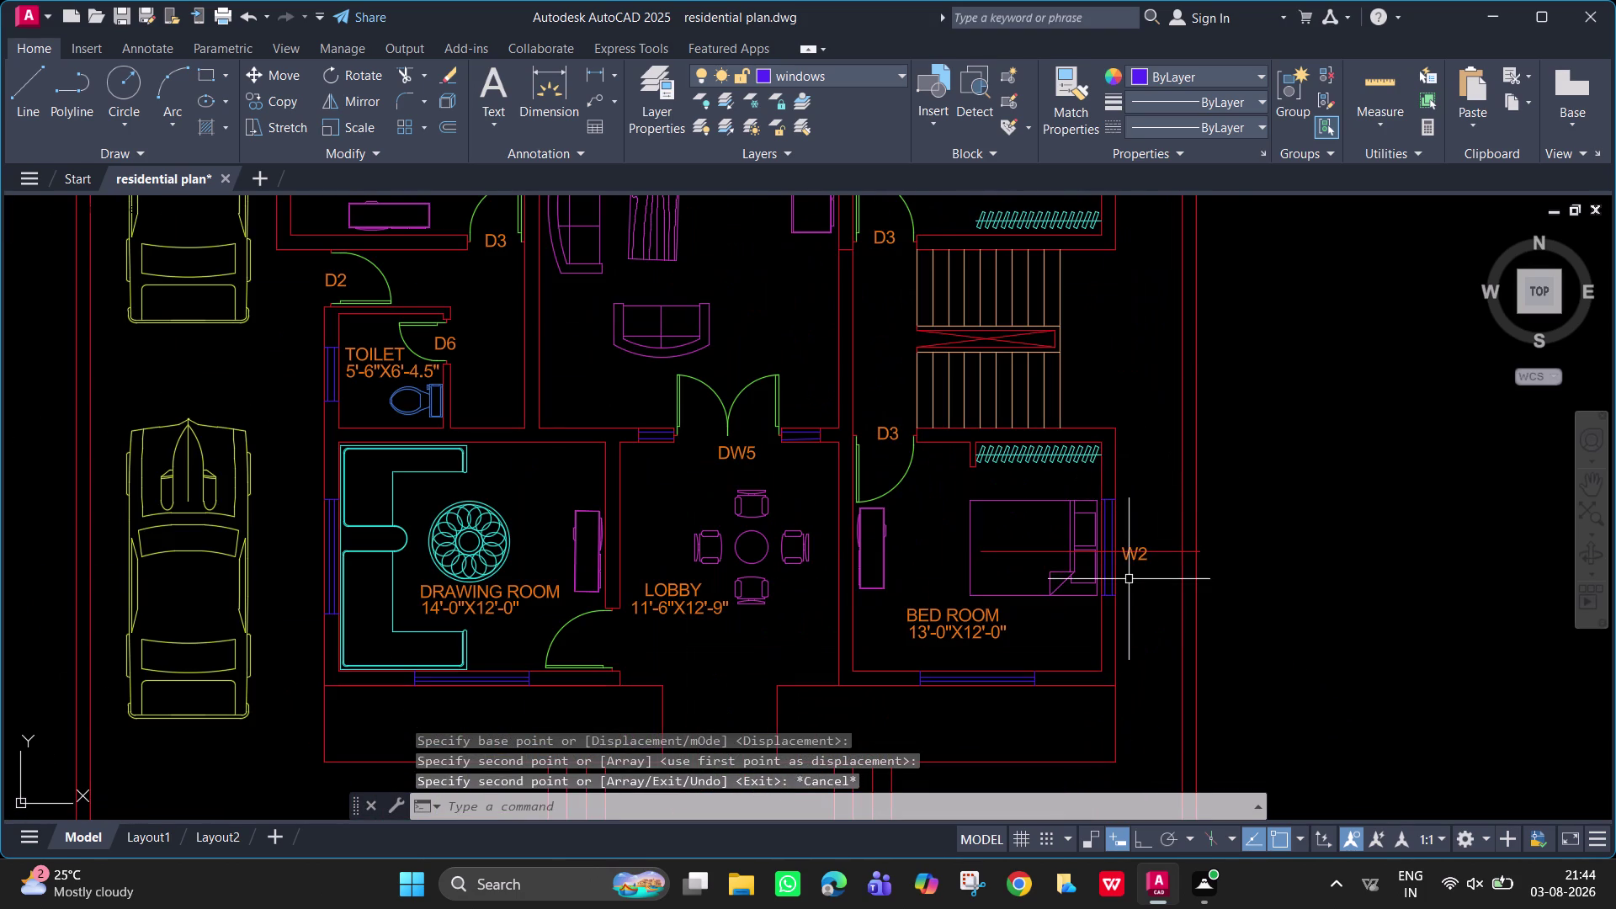
Copy W2 to two front-wall windows, the drawing room's left wall, and beside the toilet.
click(1135, 561)
text(CO)
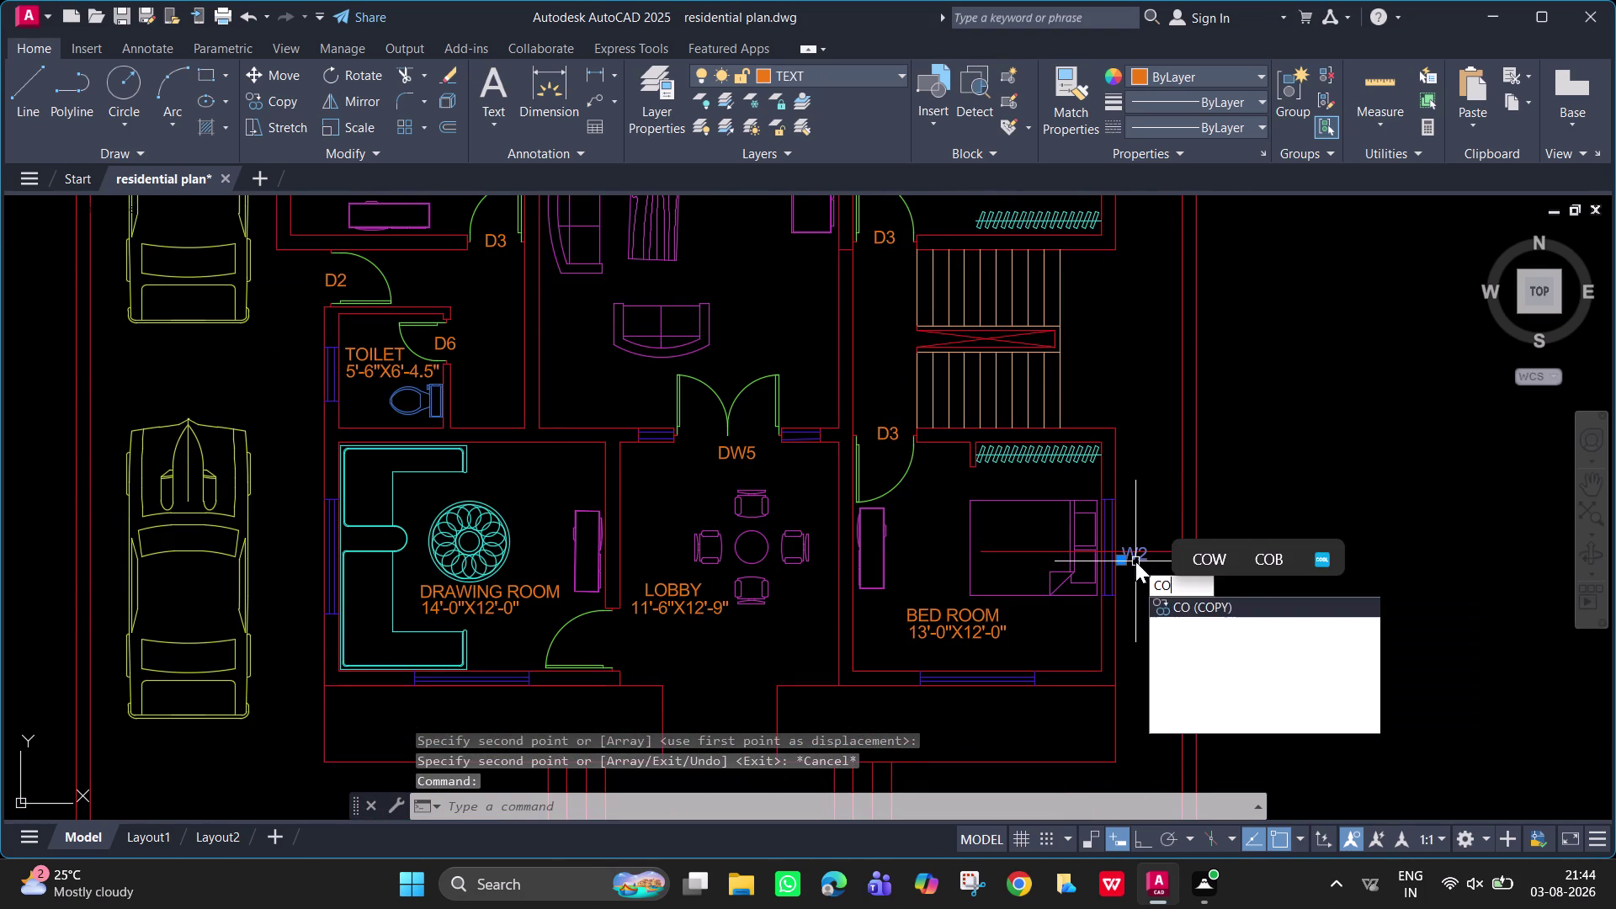
key(space)
click(1135, 562)
middle_drag(1060, 672, 1060, 469)
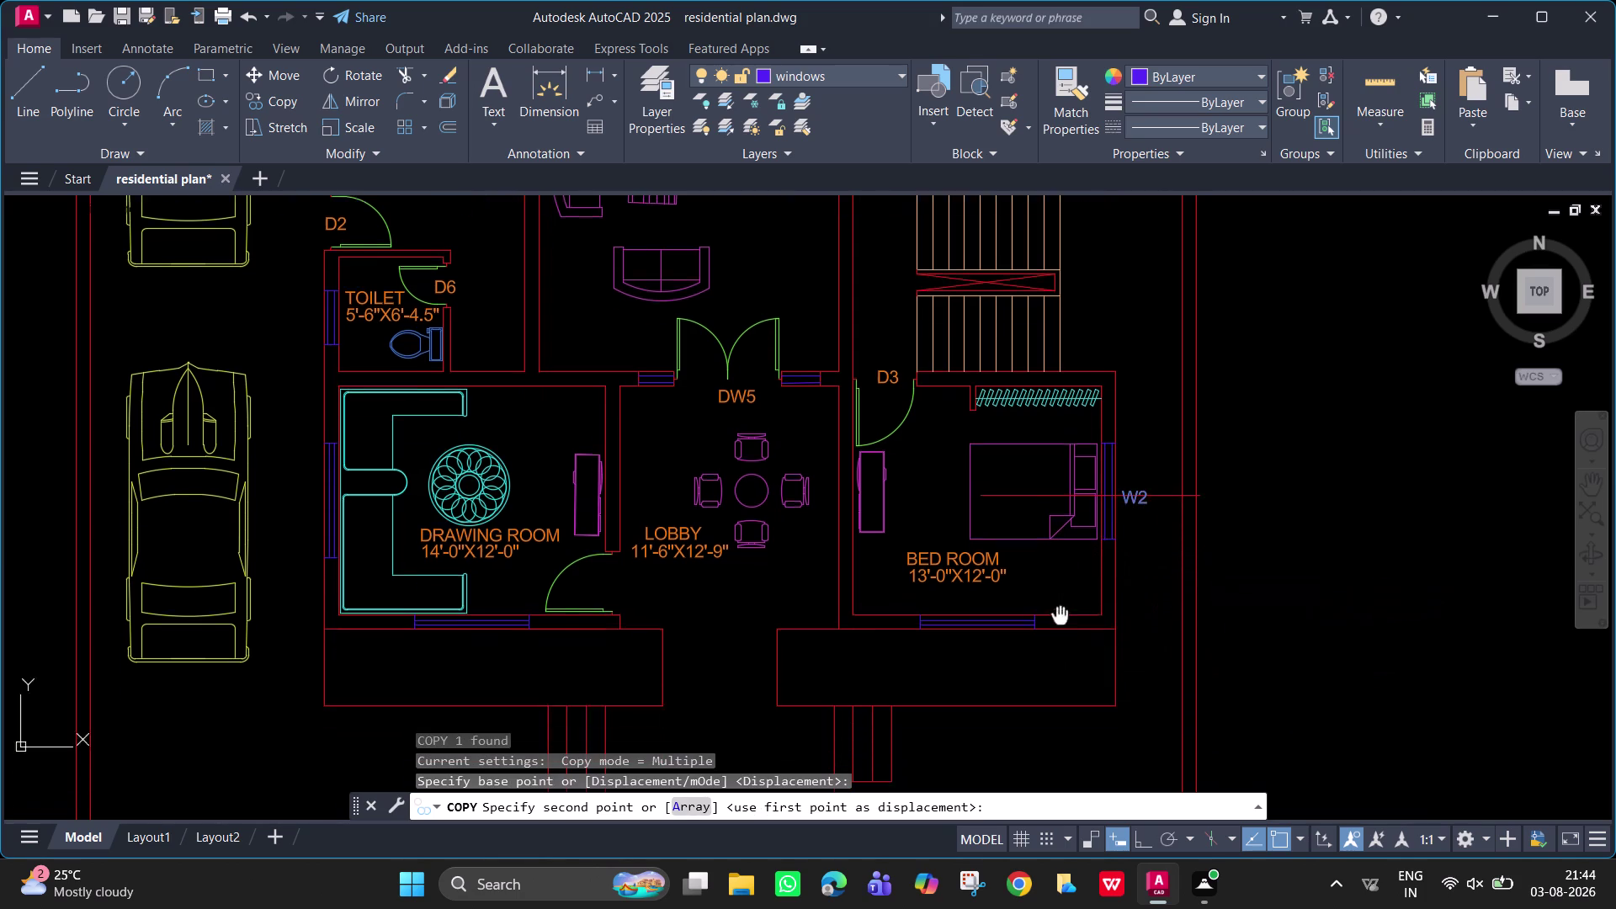
middle_drag(1060, 469, 1057, 379)
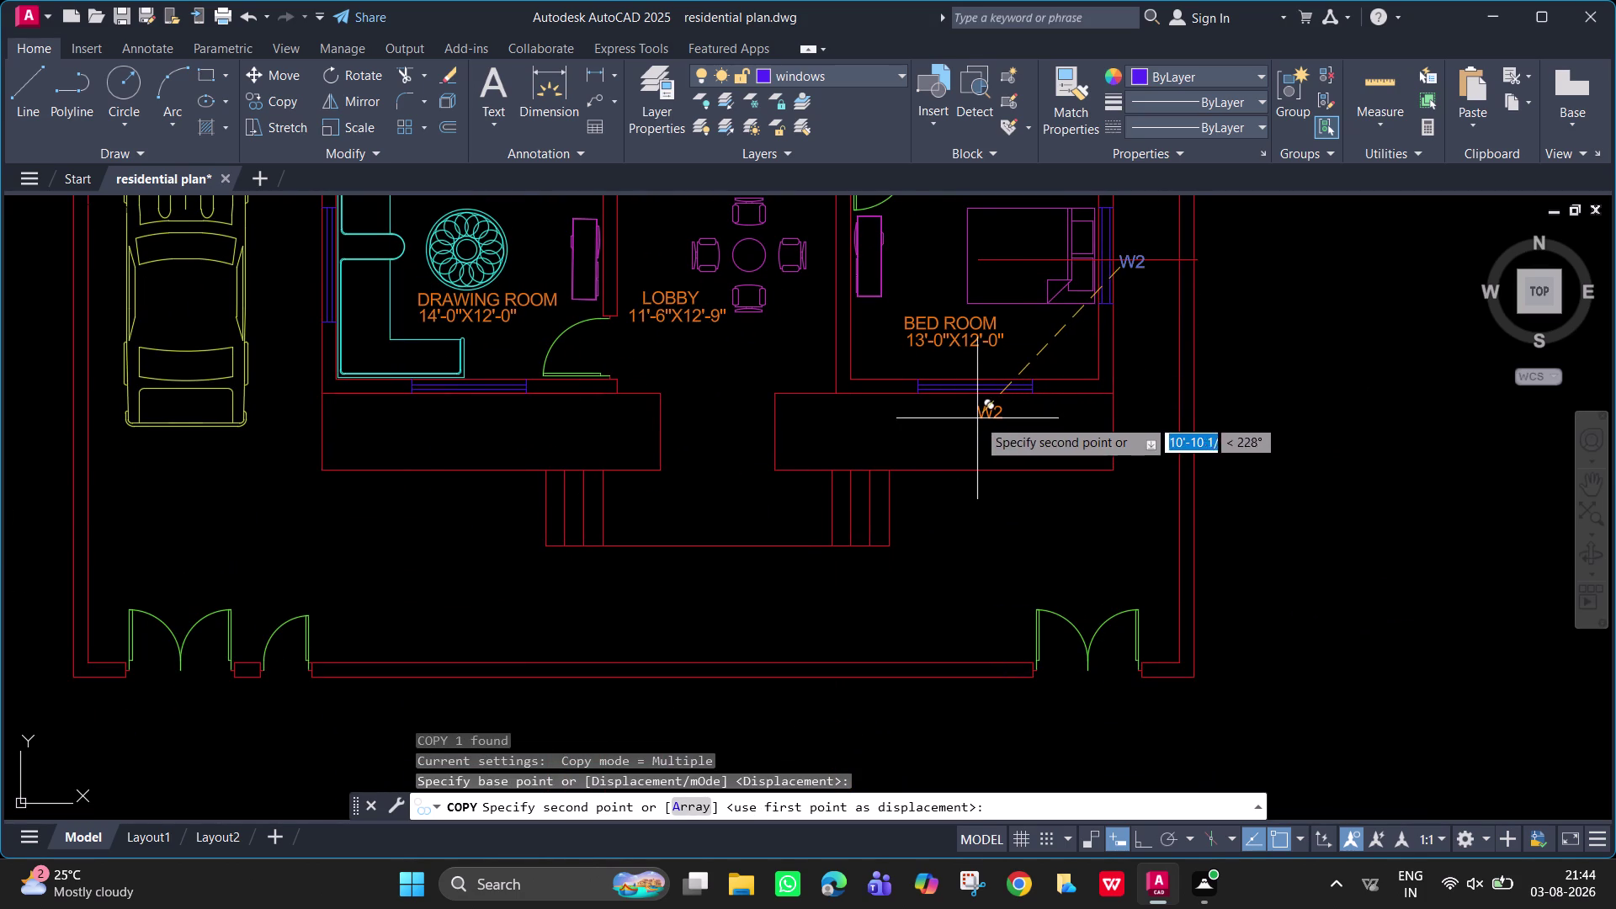
click(970, 414)
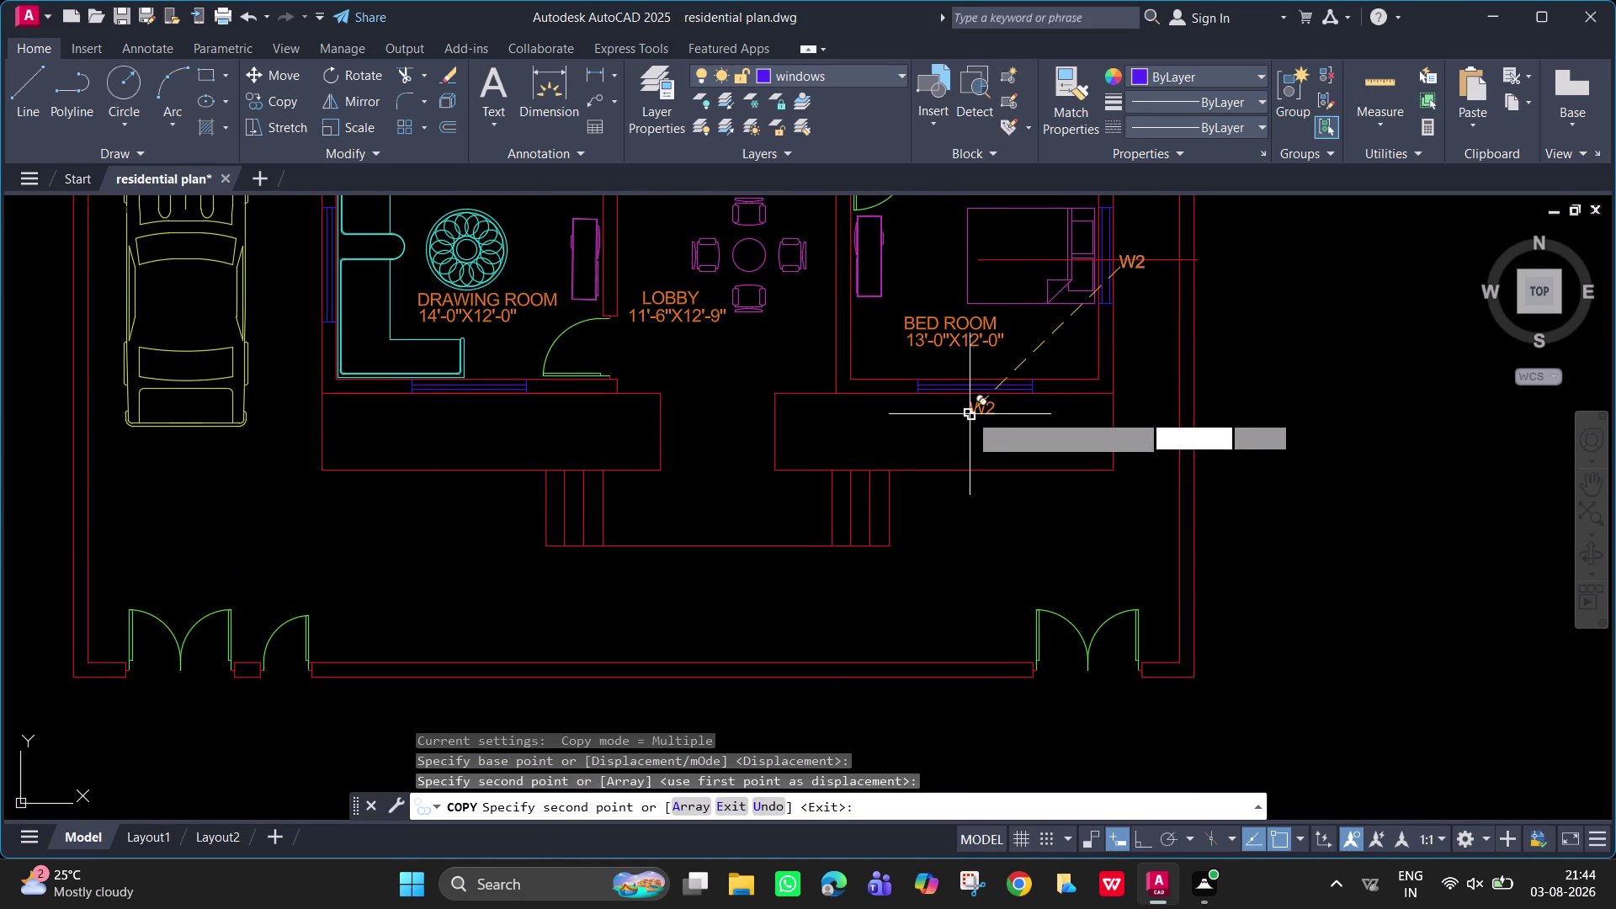
click(463, 414)
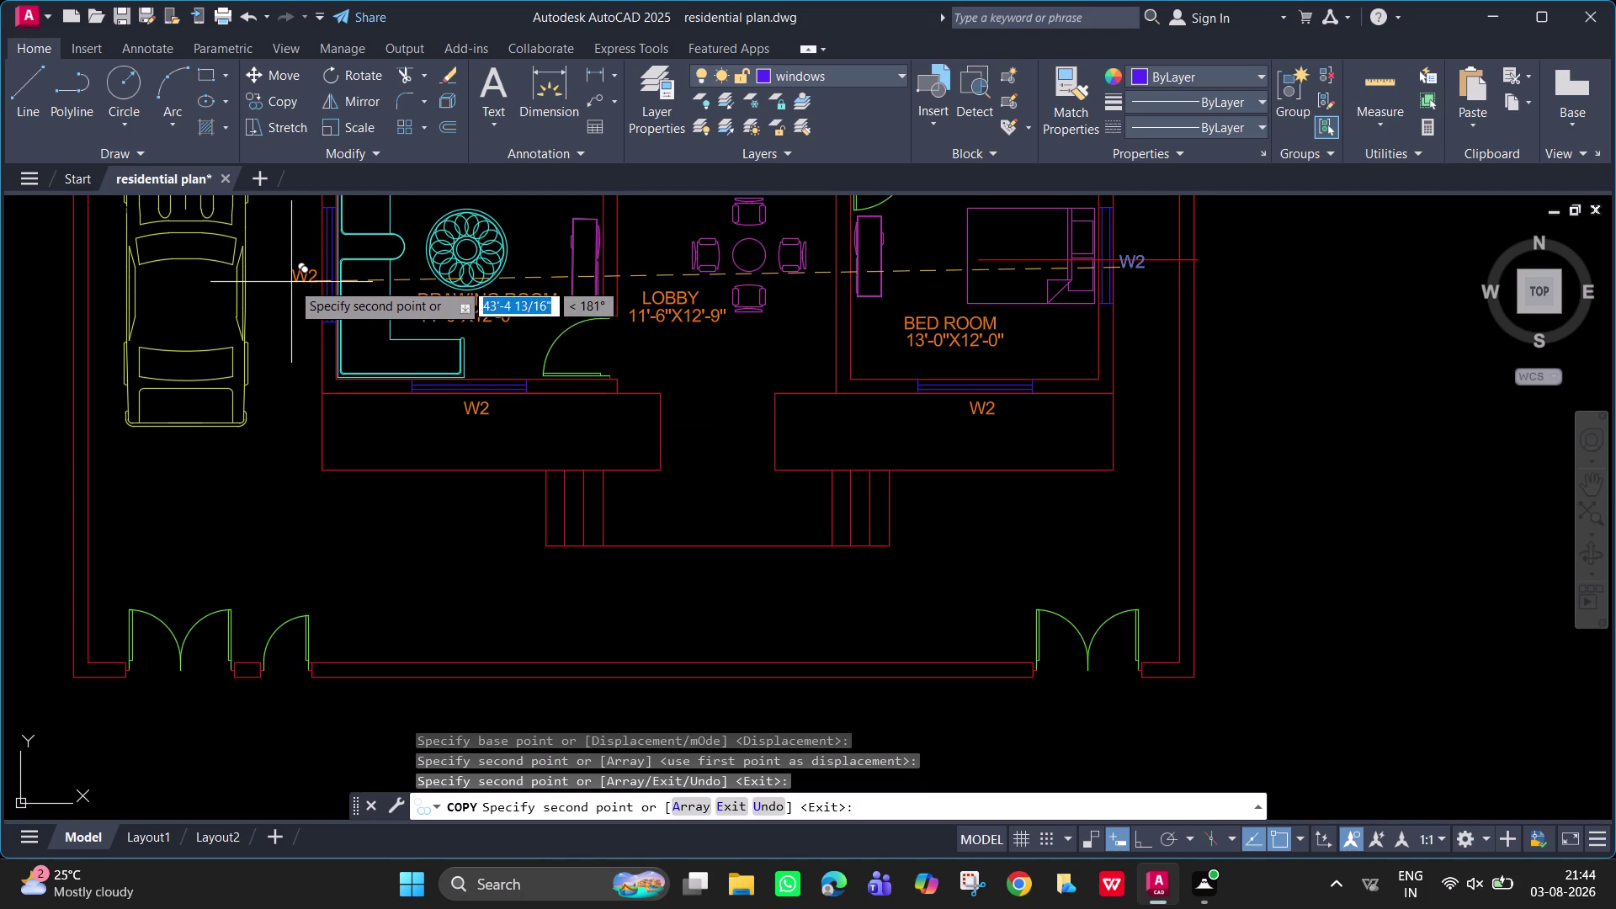
click(292, 282)
middle_drag(370, 288, 395, 610)
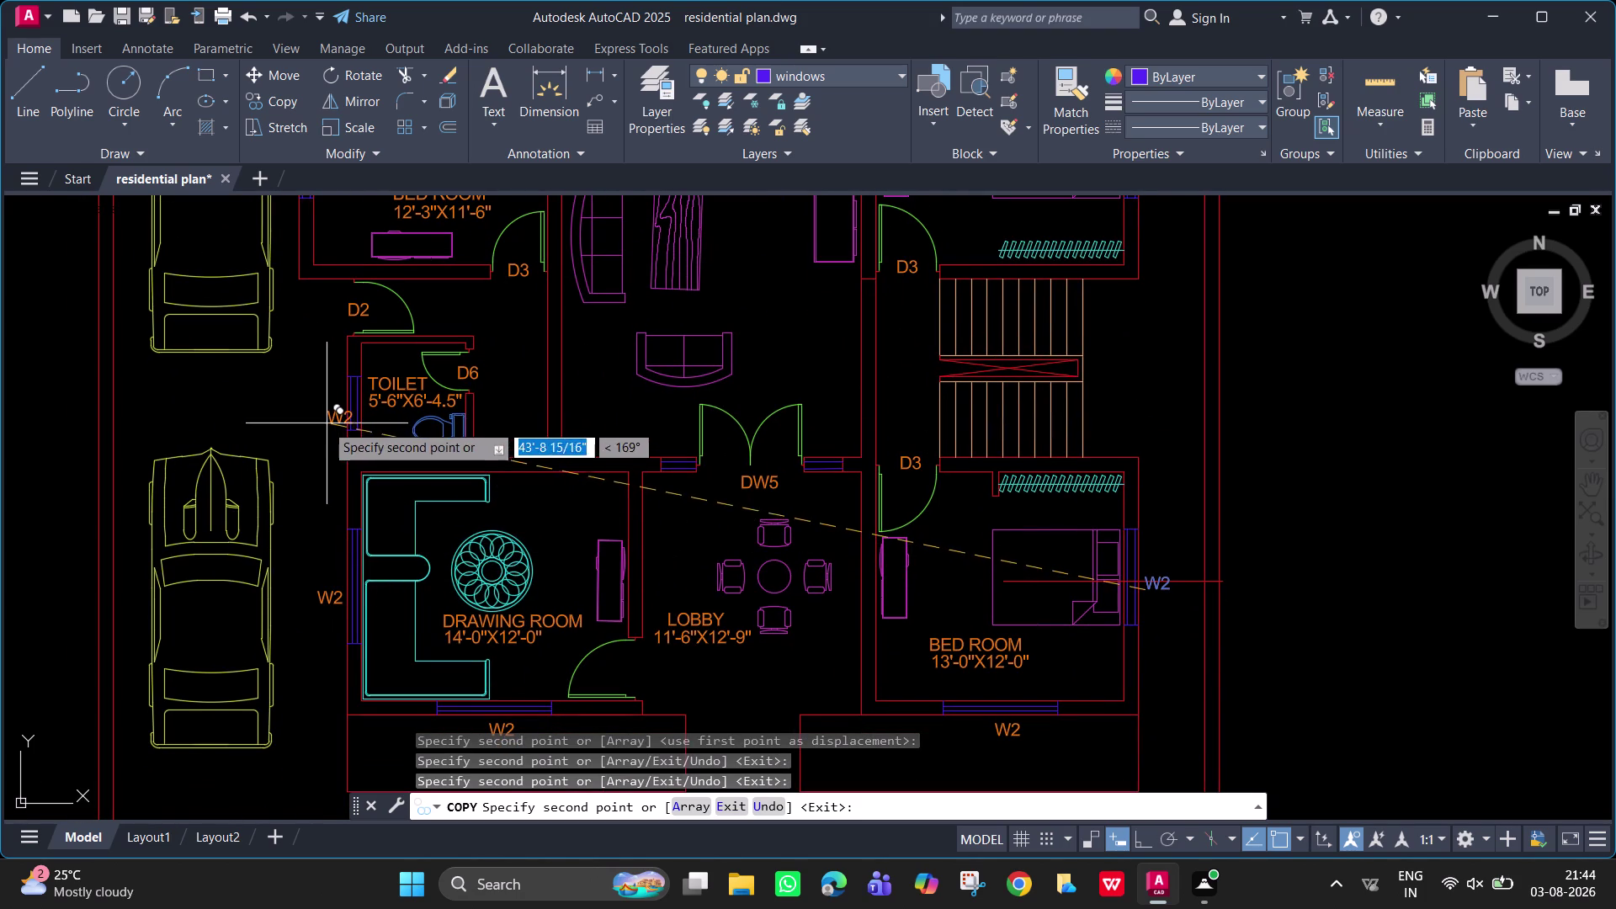
click(318, 418)
middle_drag(348, 374, 427, 626)
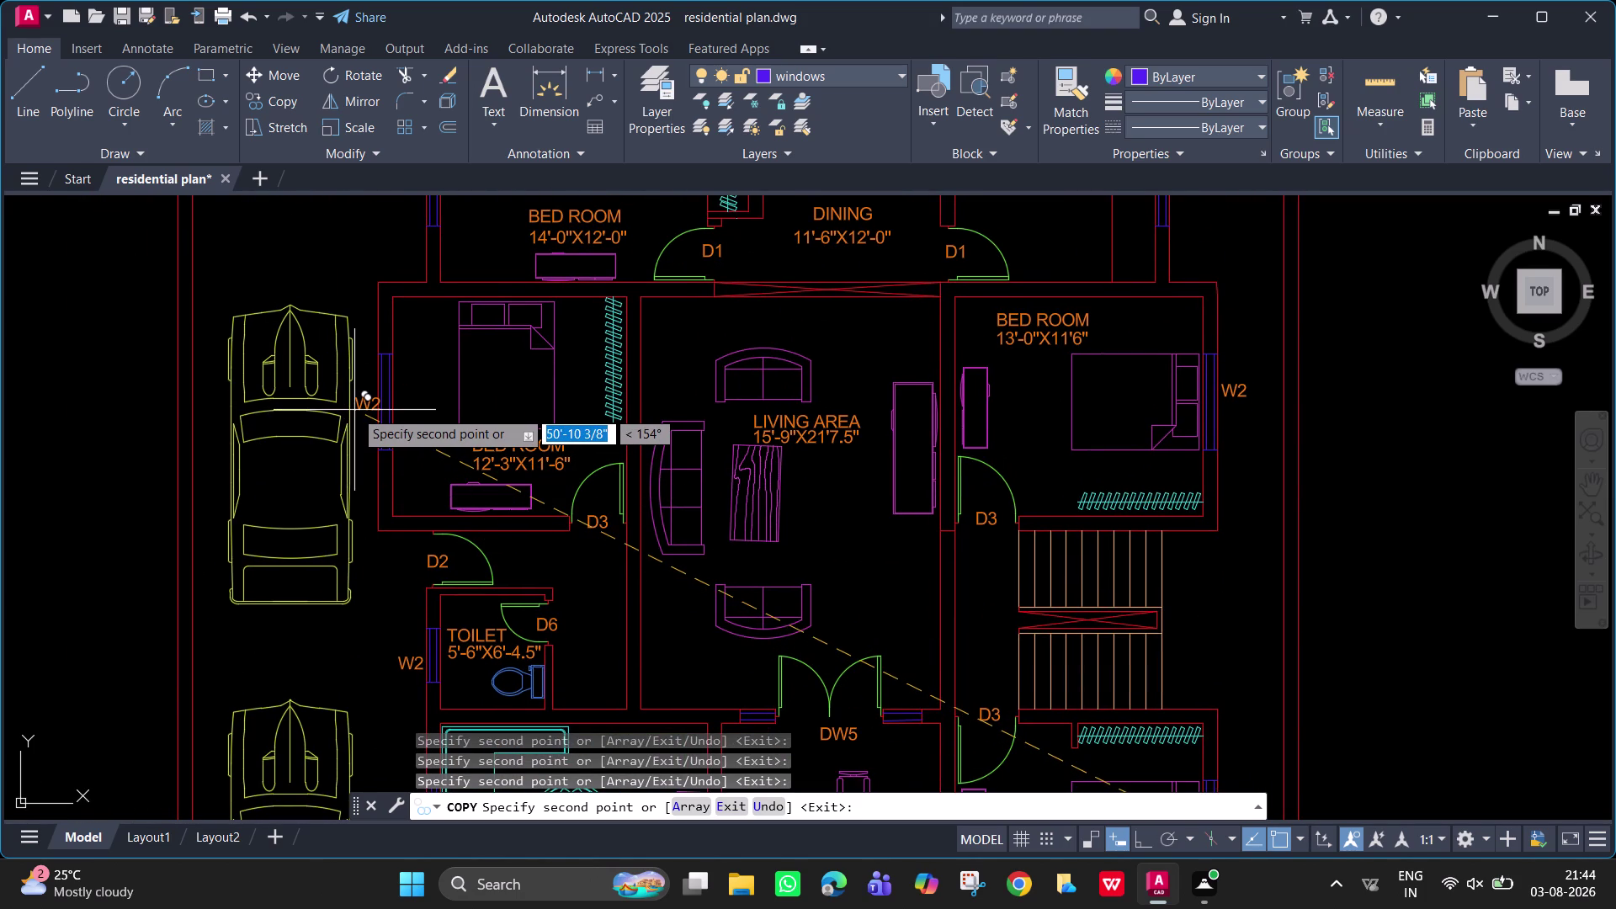
Place two more W2 copies, end copying, and select the stray bedroom window line.
scroll(up, 3)
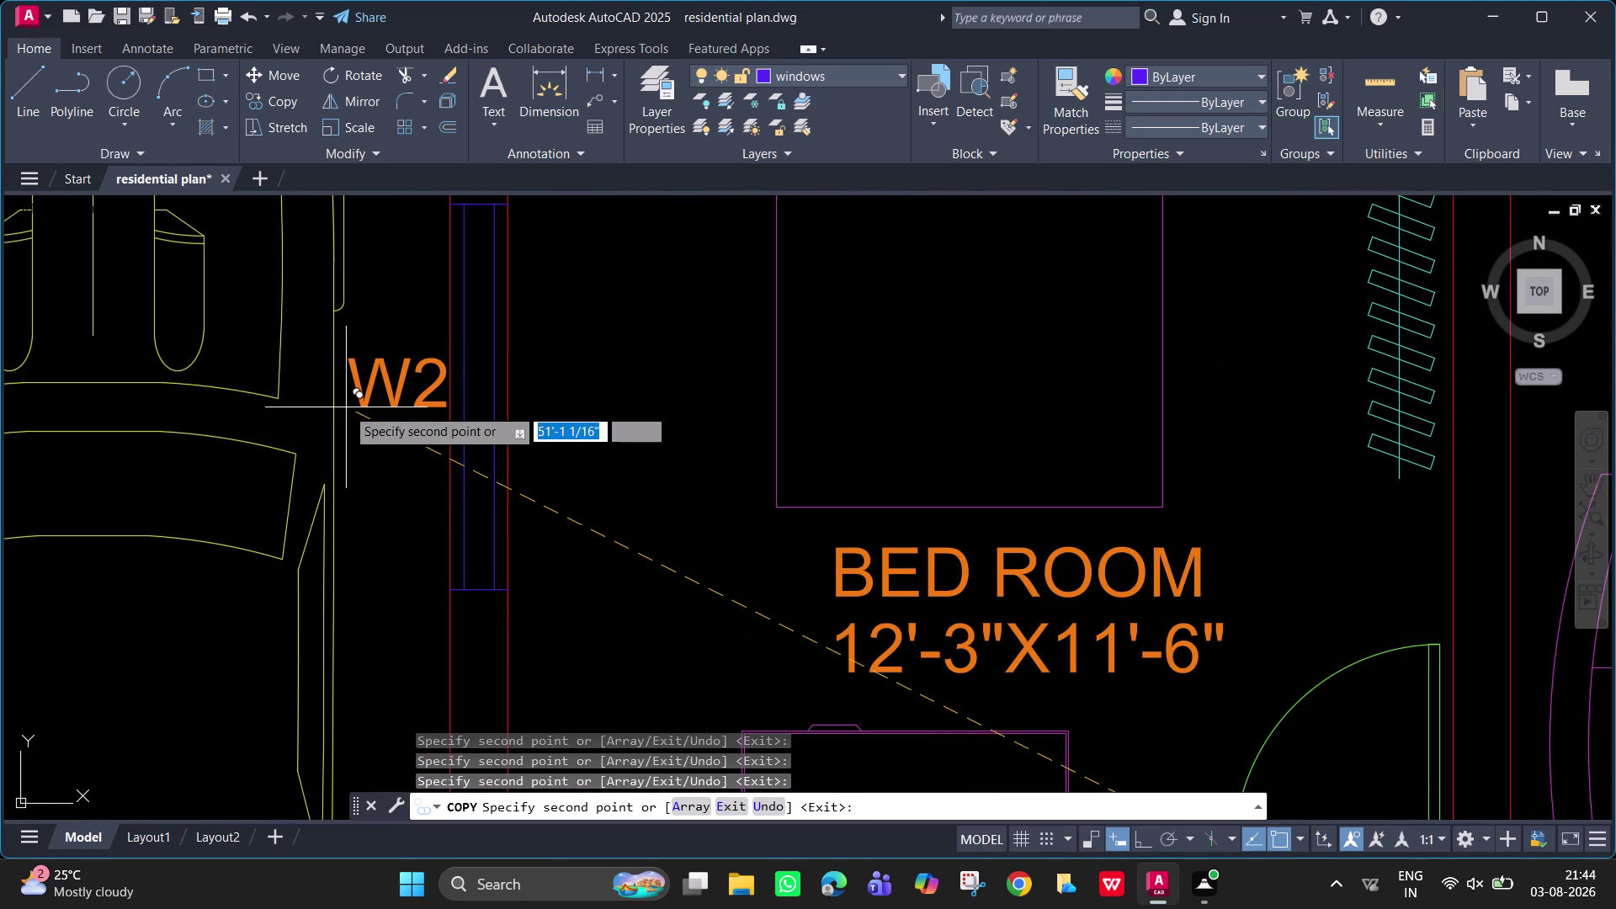
click(341, 405)
scroll(down, 3)
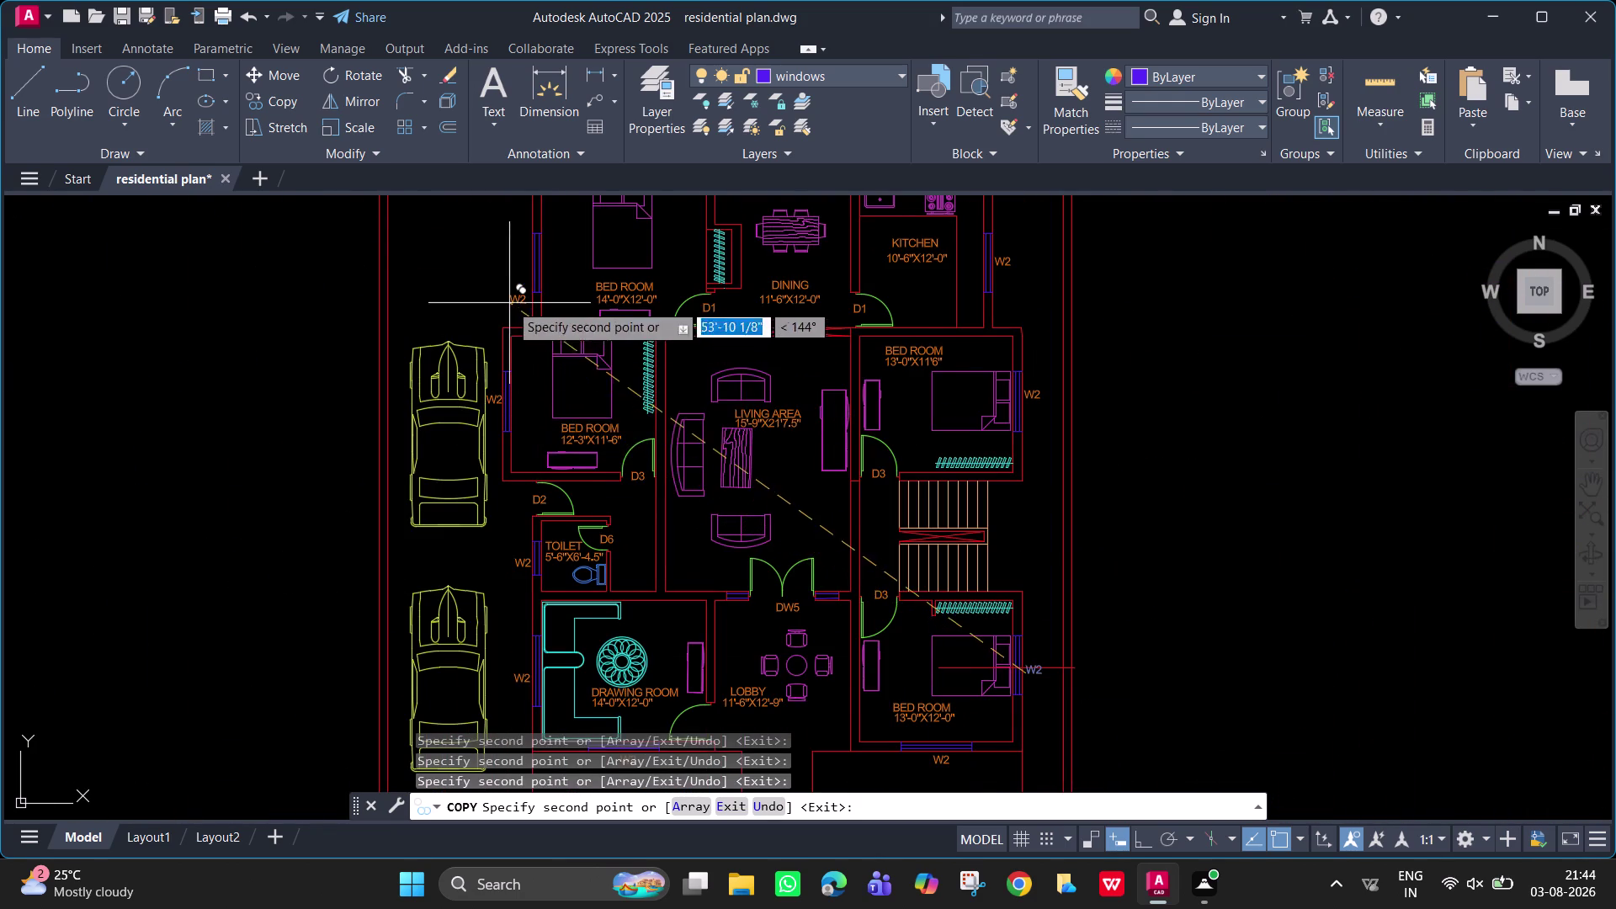
middle_drag(509, 372, 503, 507)
scroll(up, 3)
middle_drag(507, 291, 508, 311)
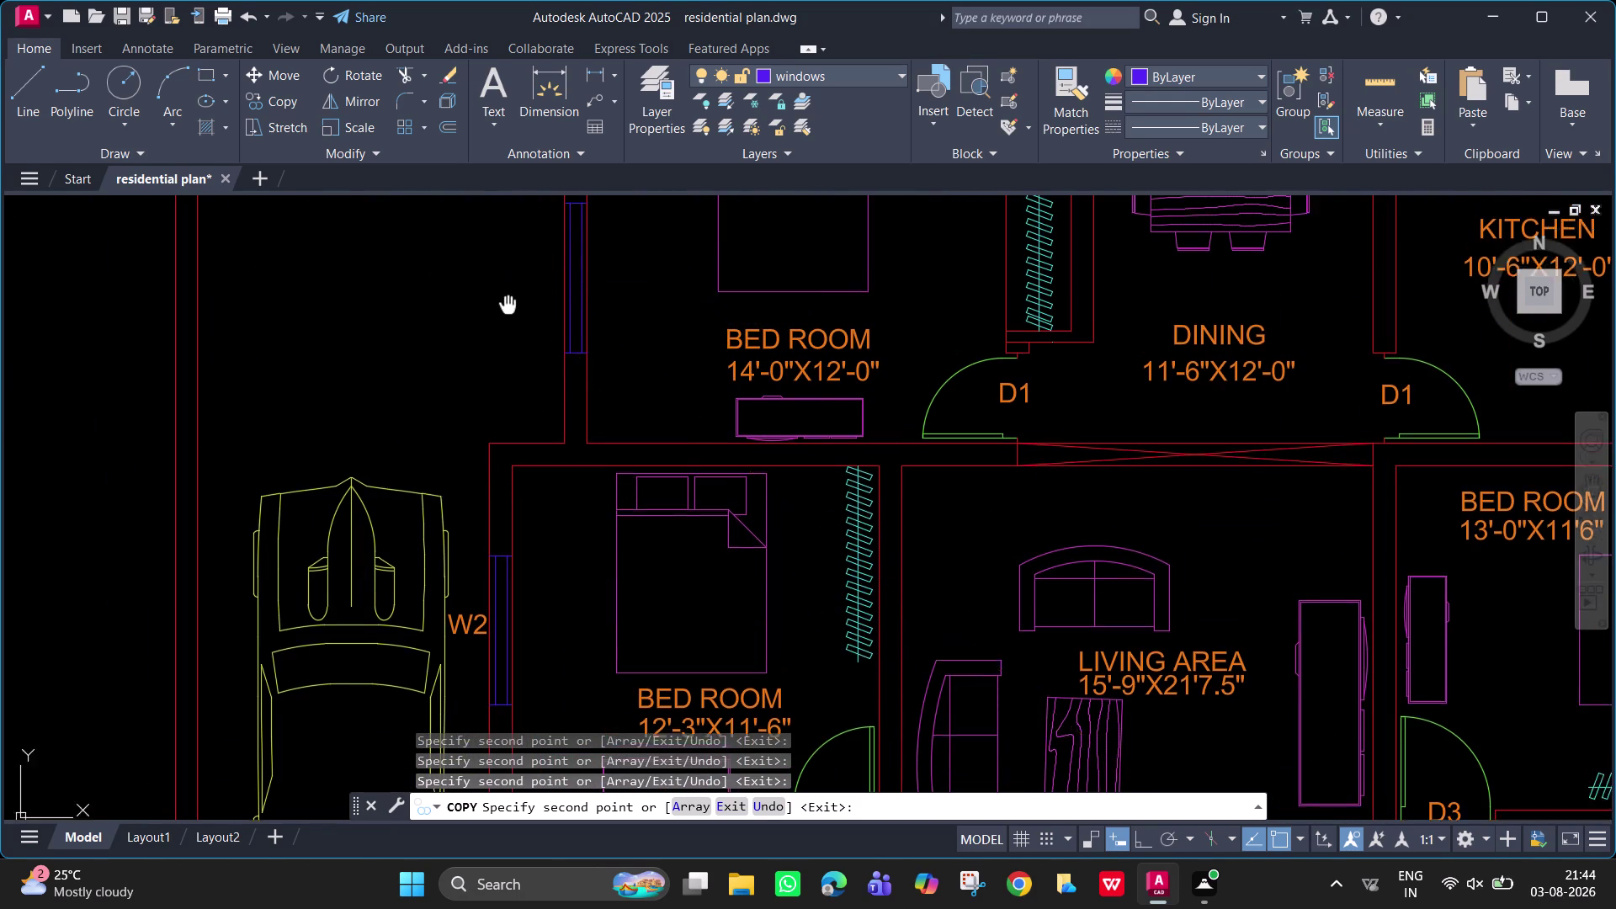
middle_drag(508, 312, 507, 396)
click(519, 369)
scroll(down, 3)
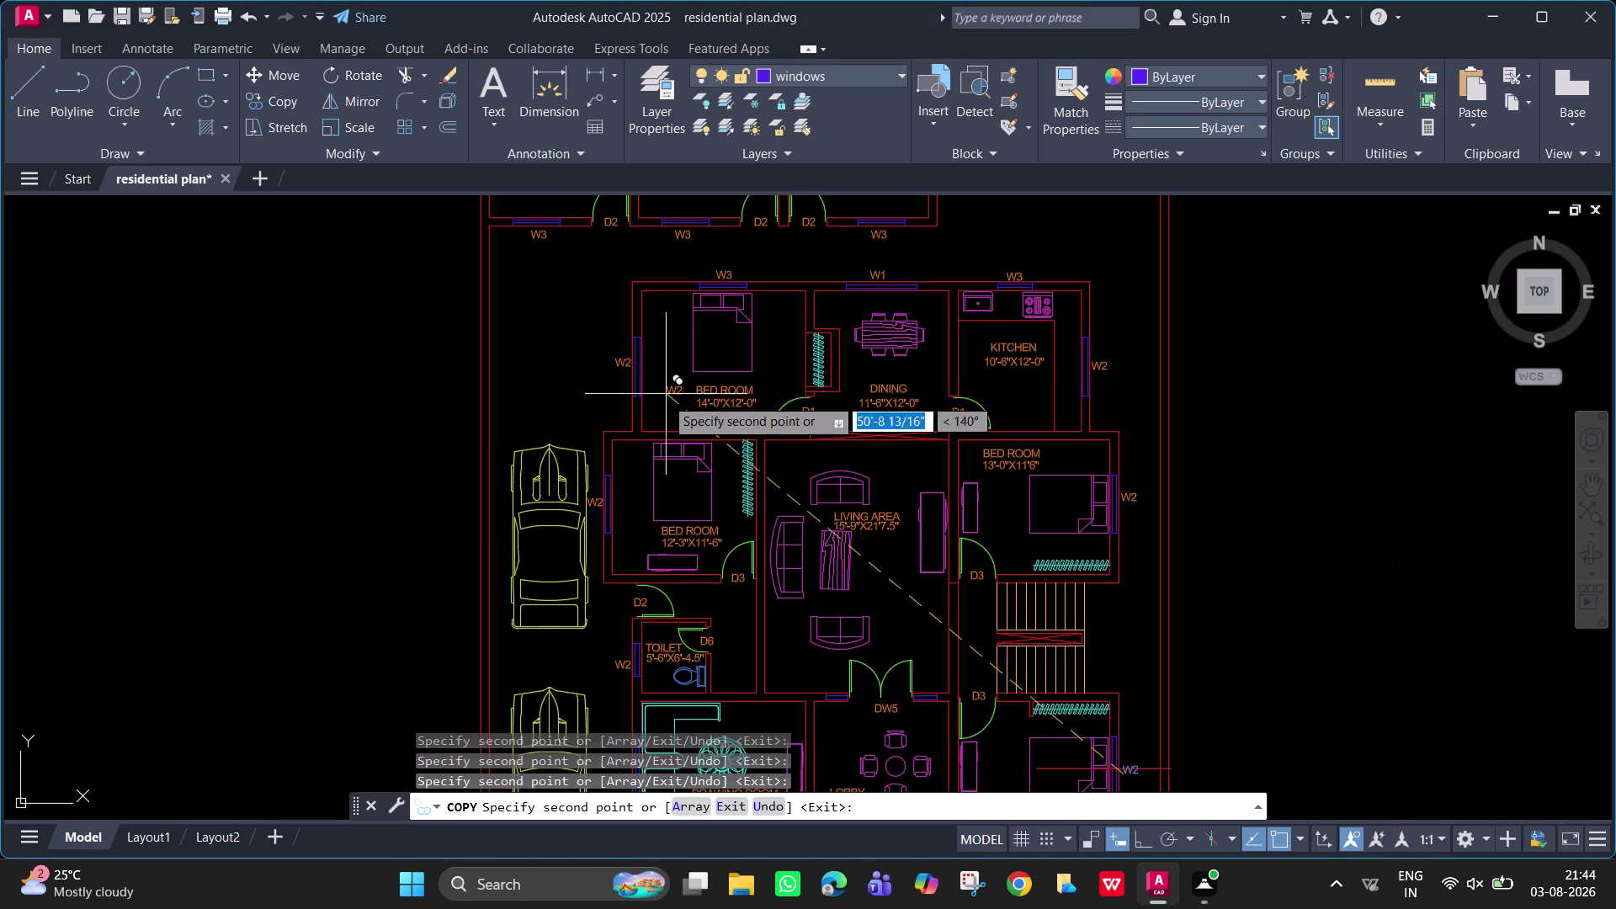
key(Escape)
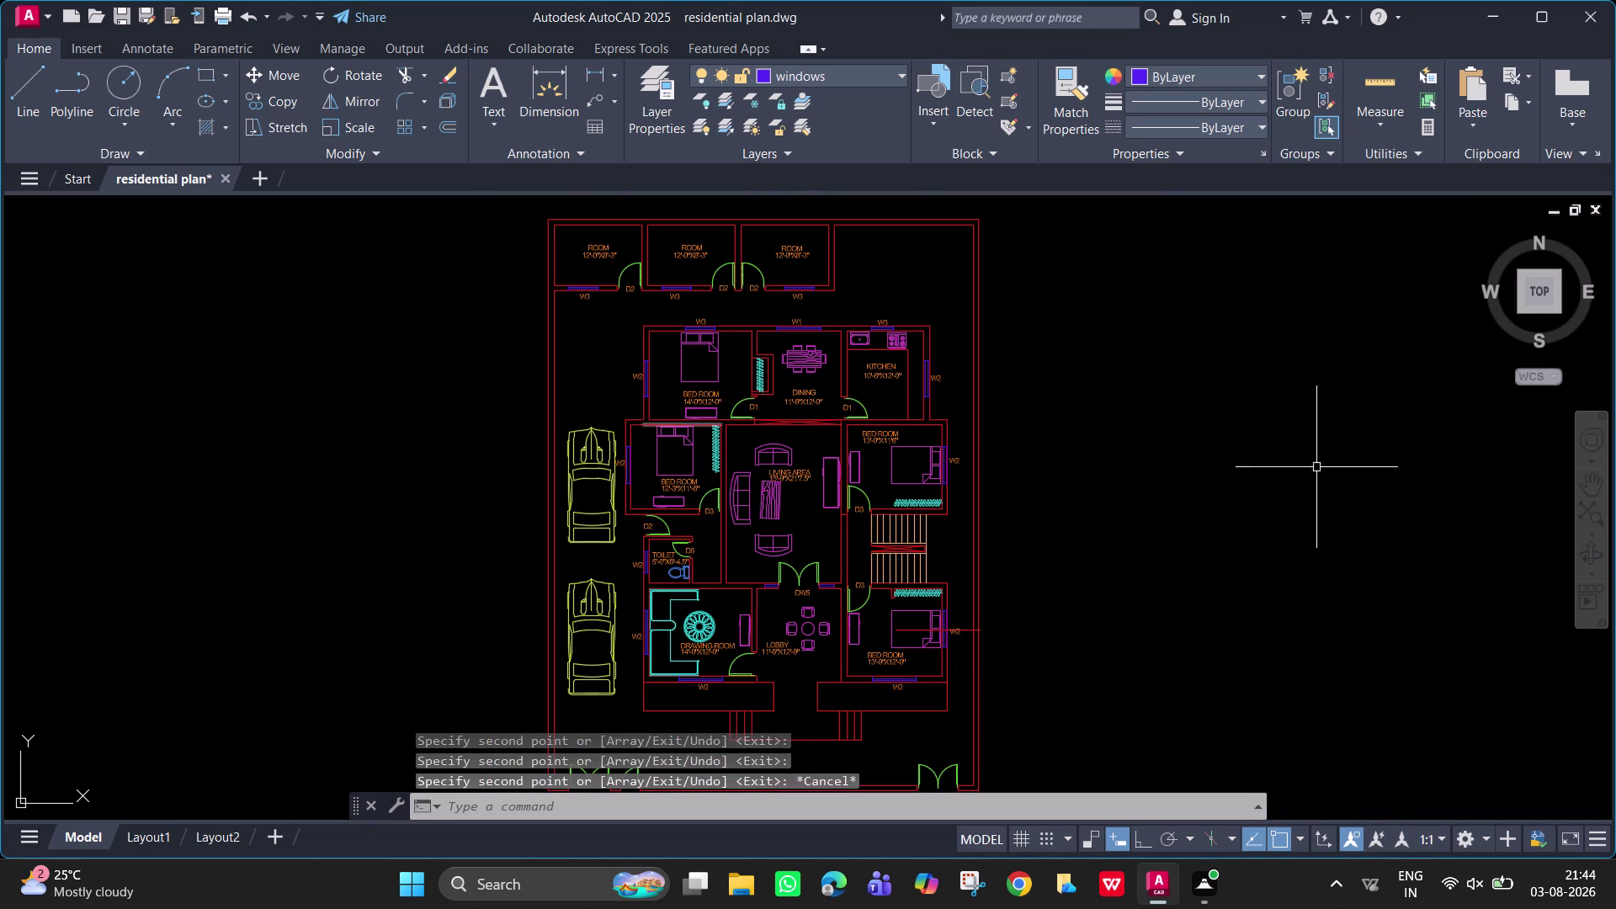
scroll(up, 3)
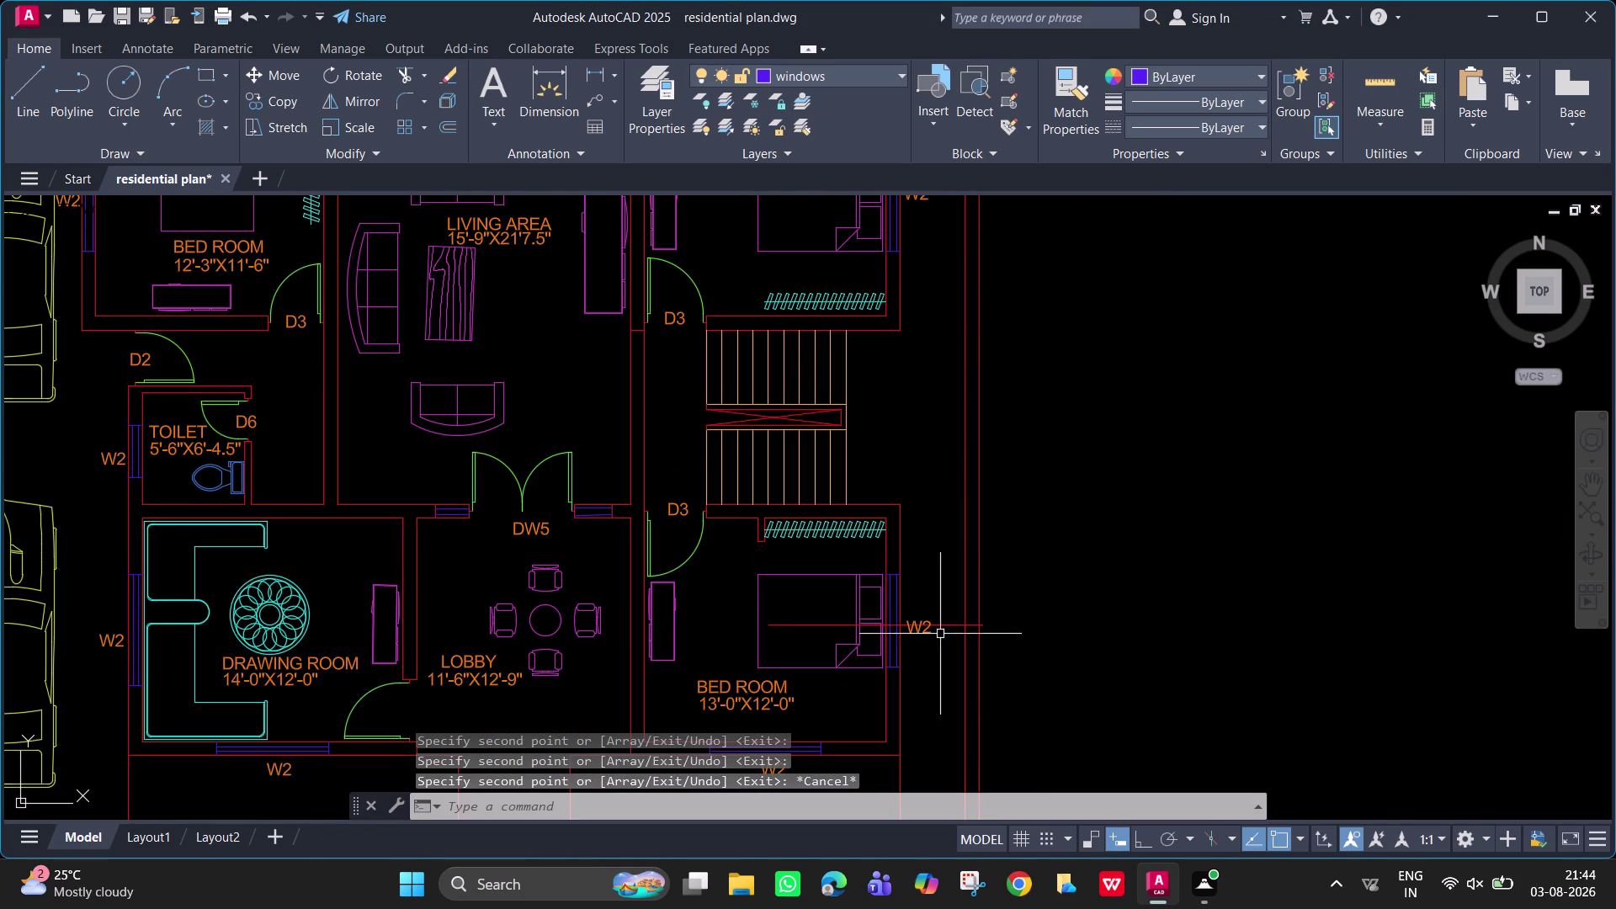
click(942, 623)
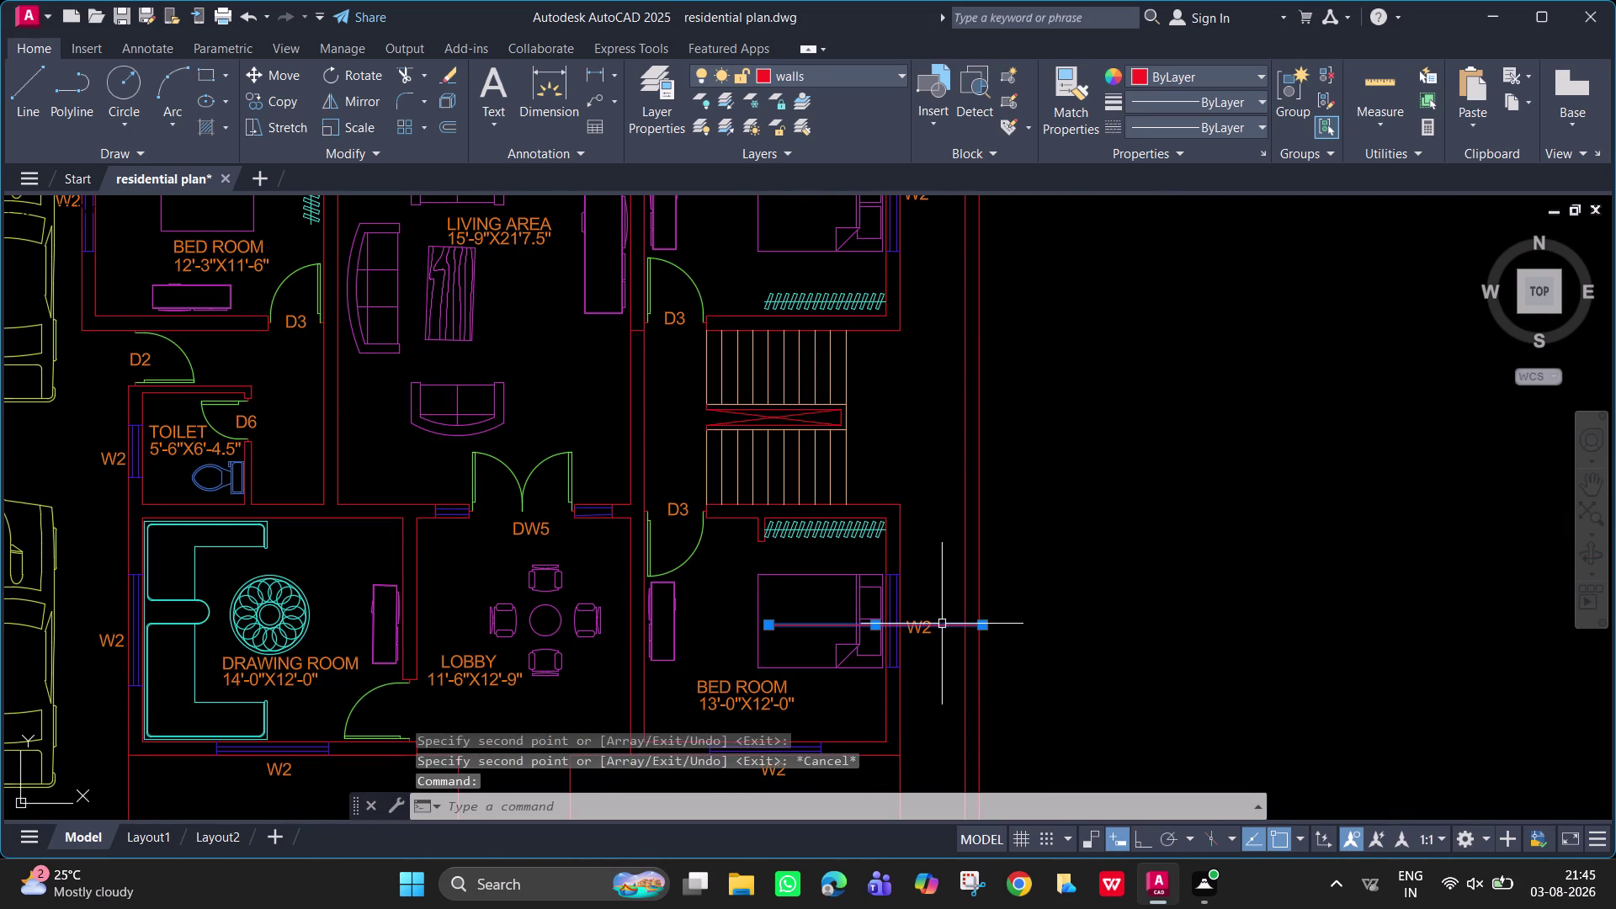
Erase the stray line and change the label below the bedroom to W1.
key(Delete)
scroll(up, 3)
middle_drag(768, 578, 750, 507)
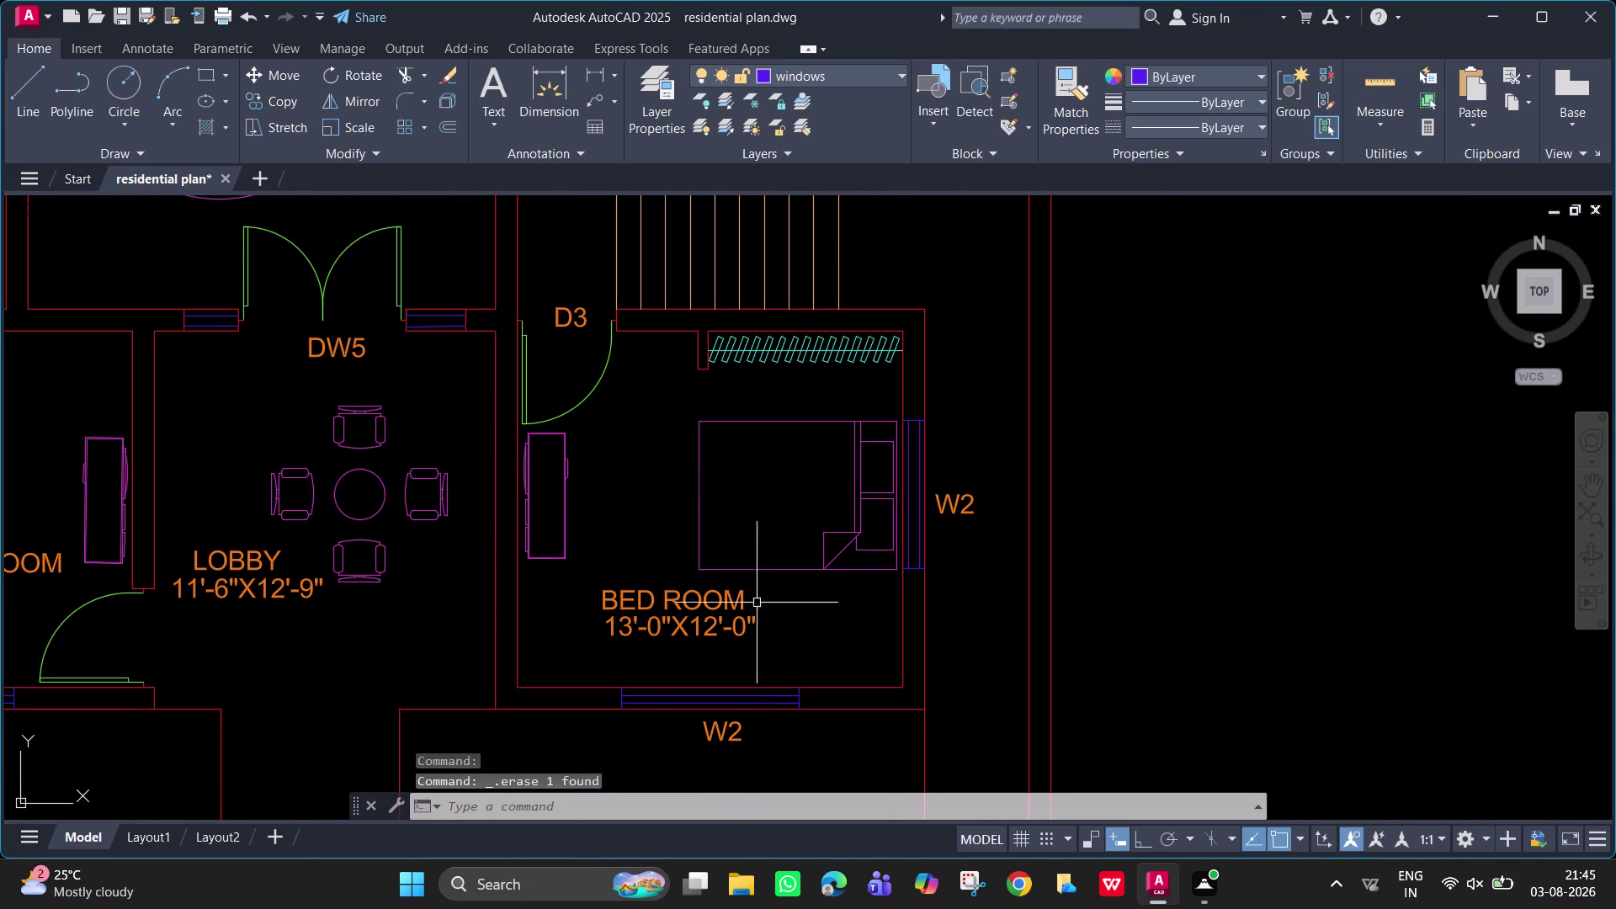
double_click(734, 732)
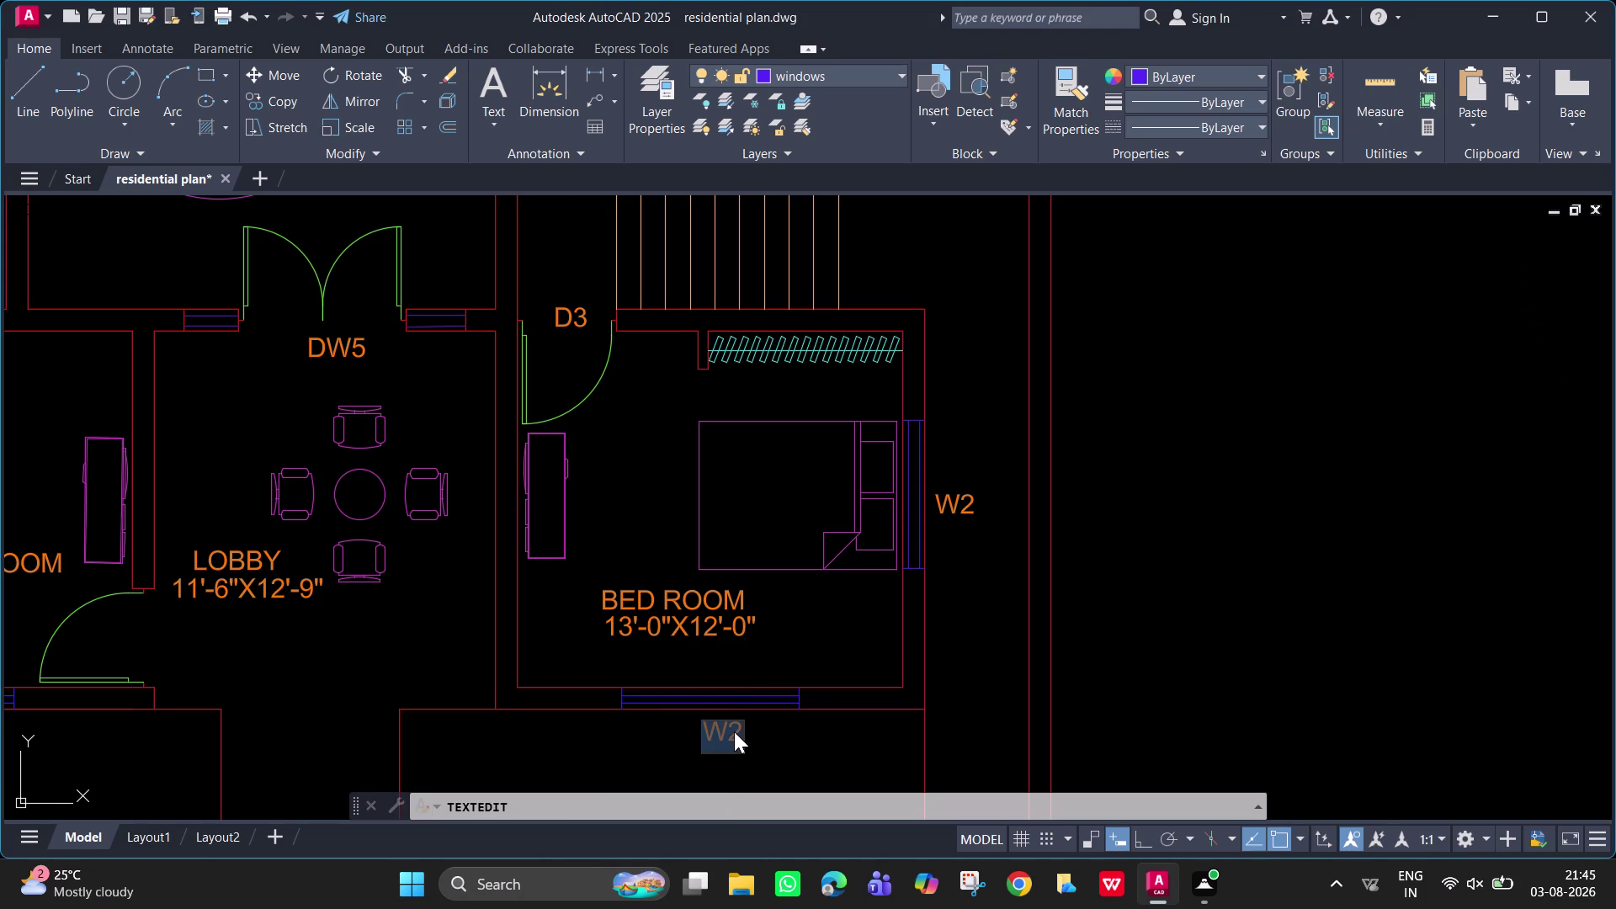
text(W1)
key(Return)
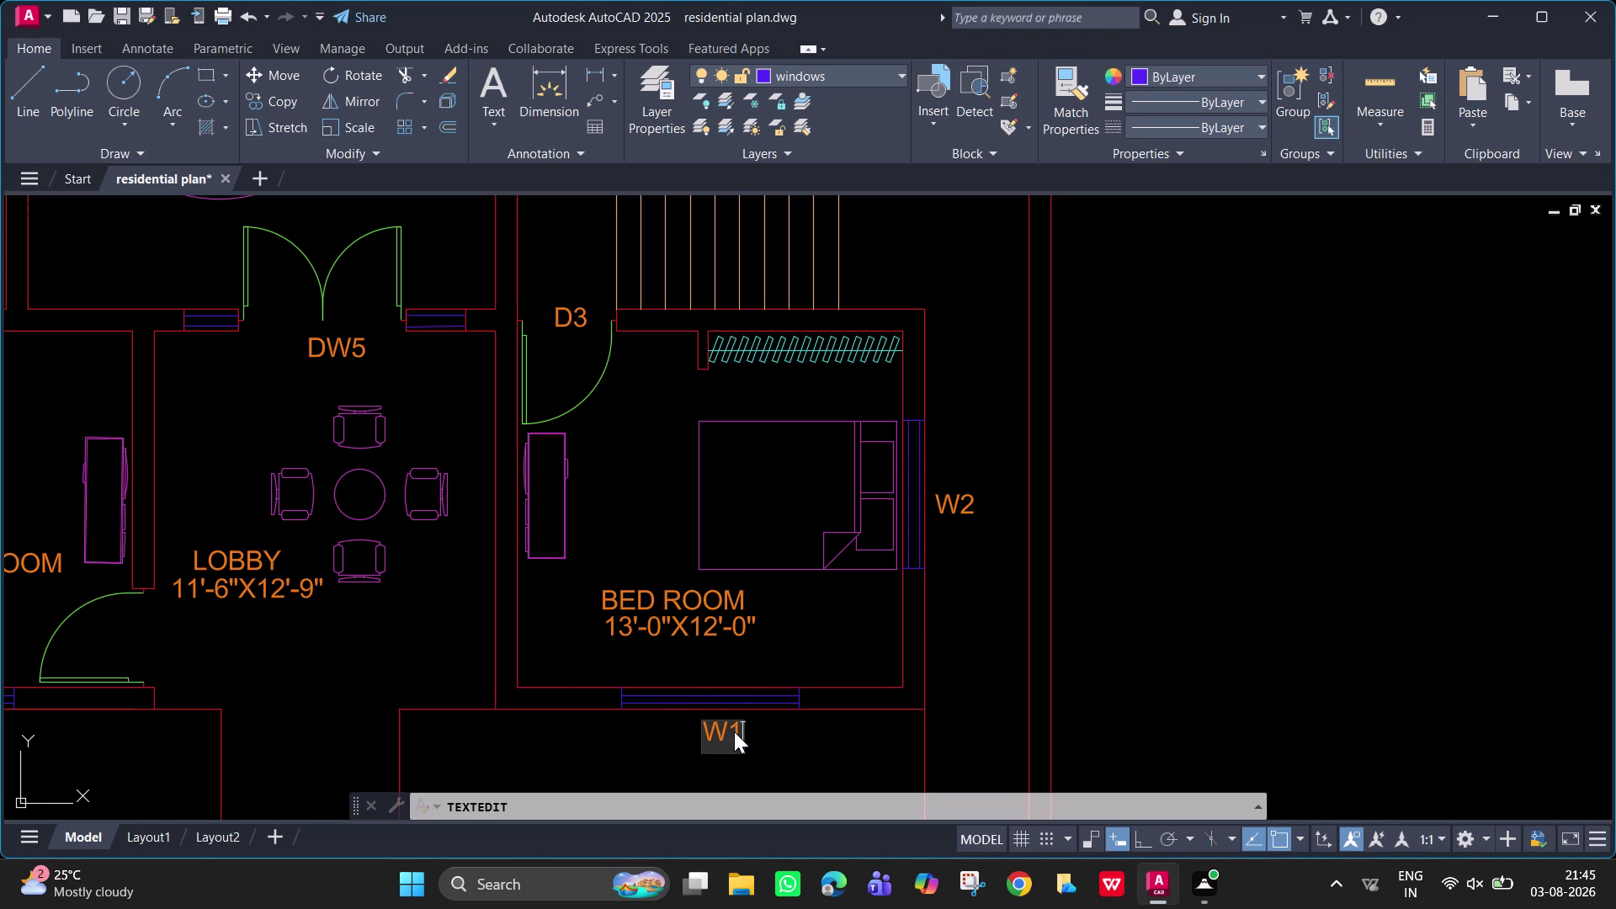
key(Return)
Change the W2 label below the drawing room to W1.
scroll(down, 3)
middle_drag(364, 673, 713, 597)
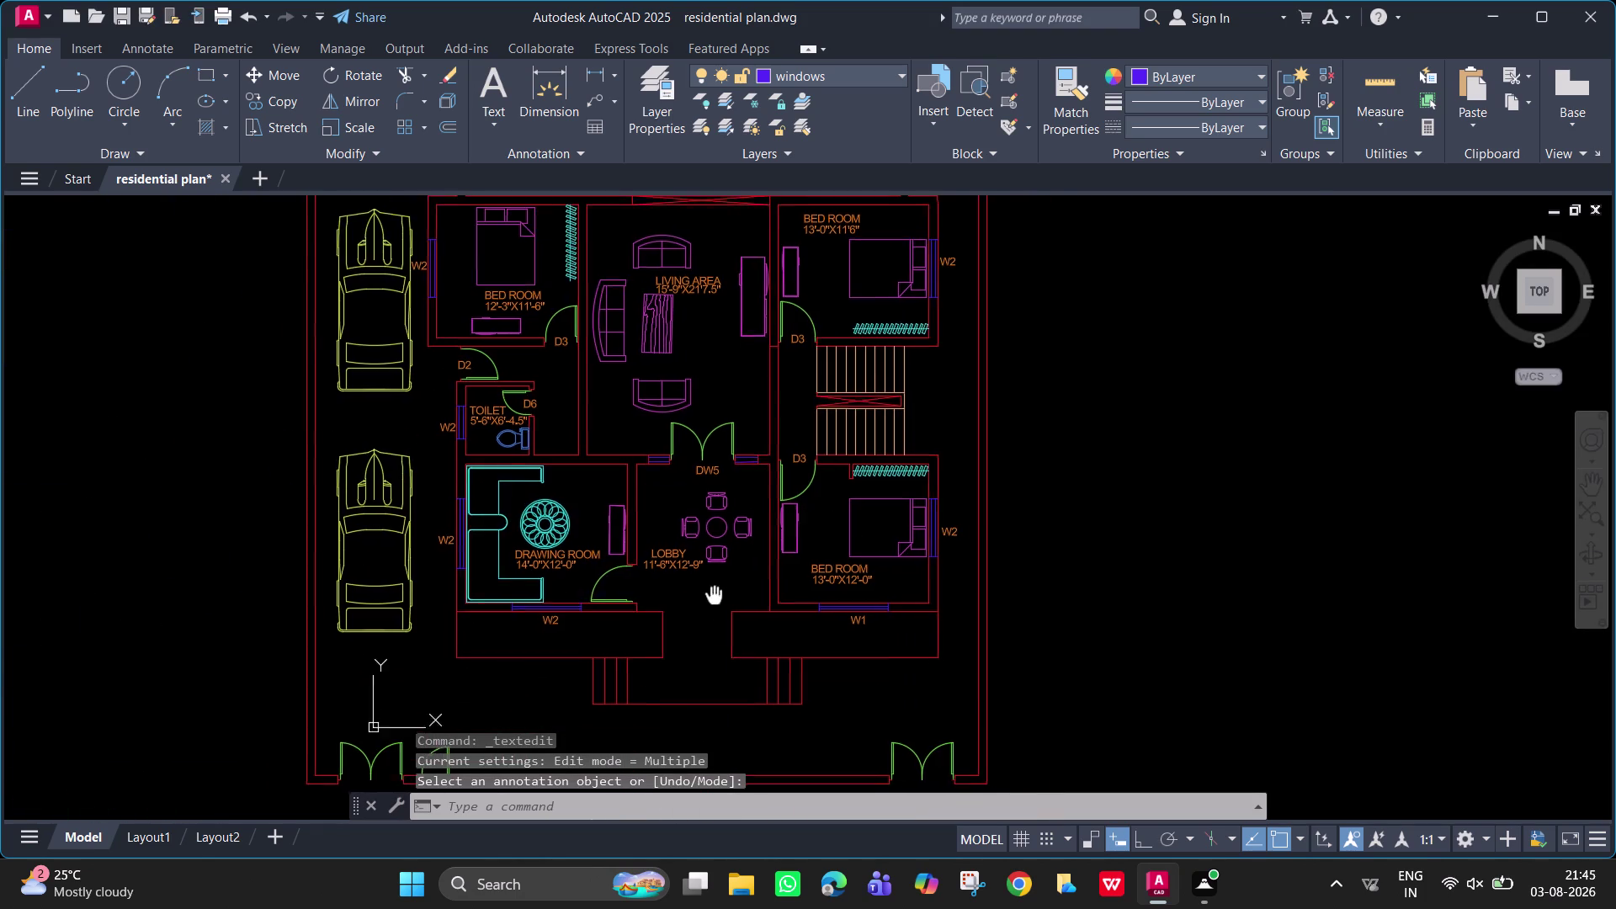
scroll(up, 3)
triple_click(544, 636)
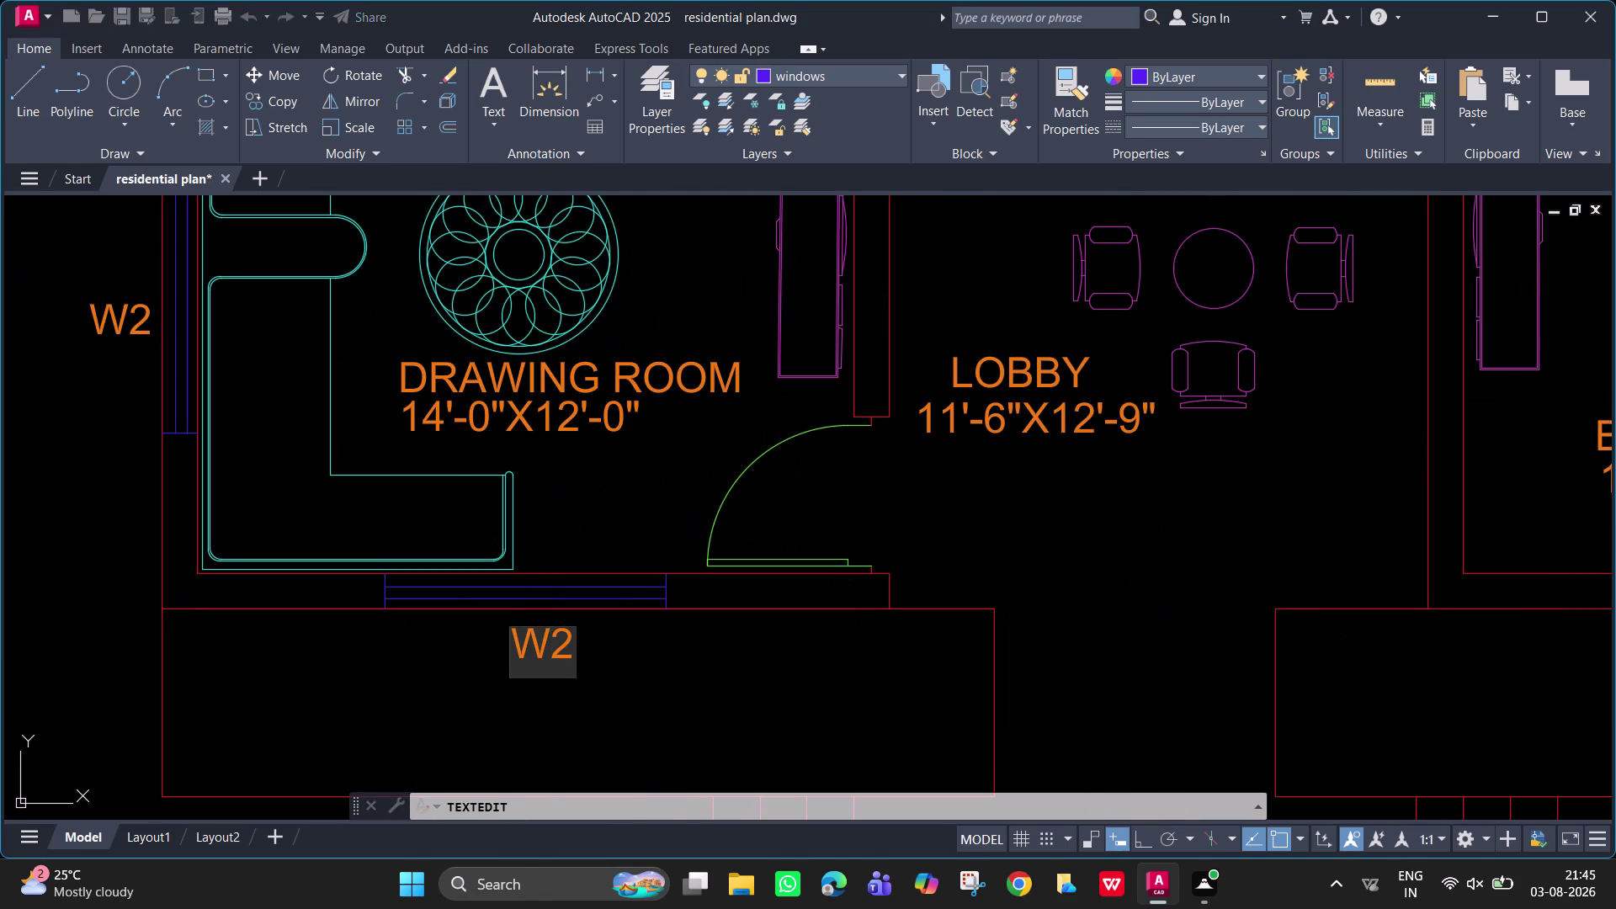
key(w)
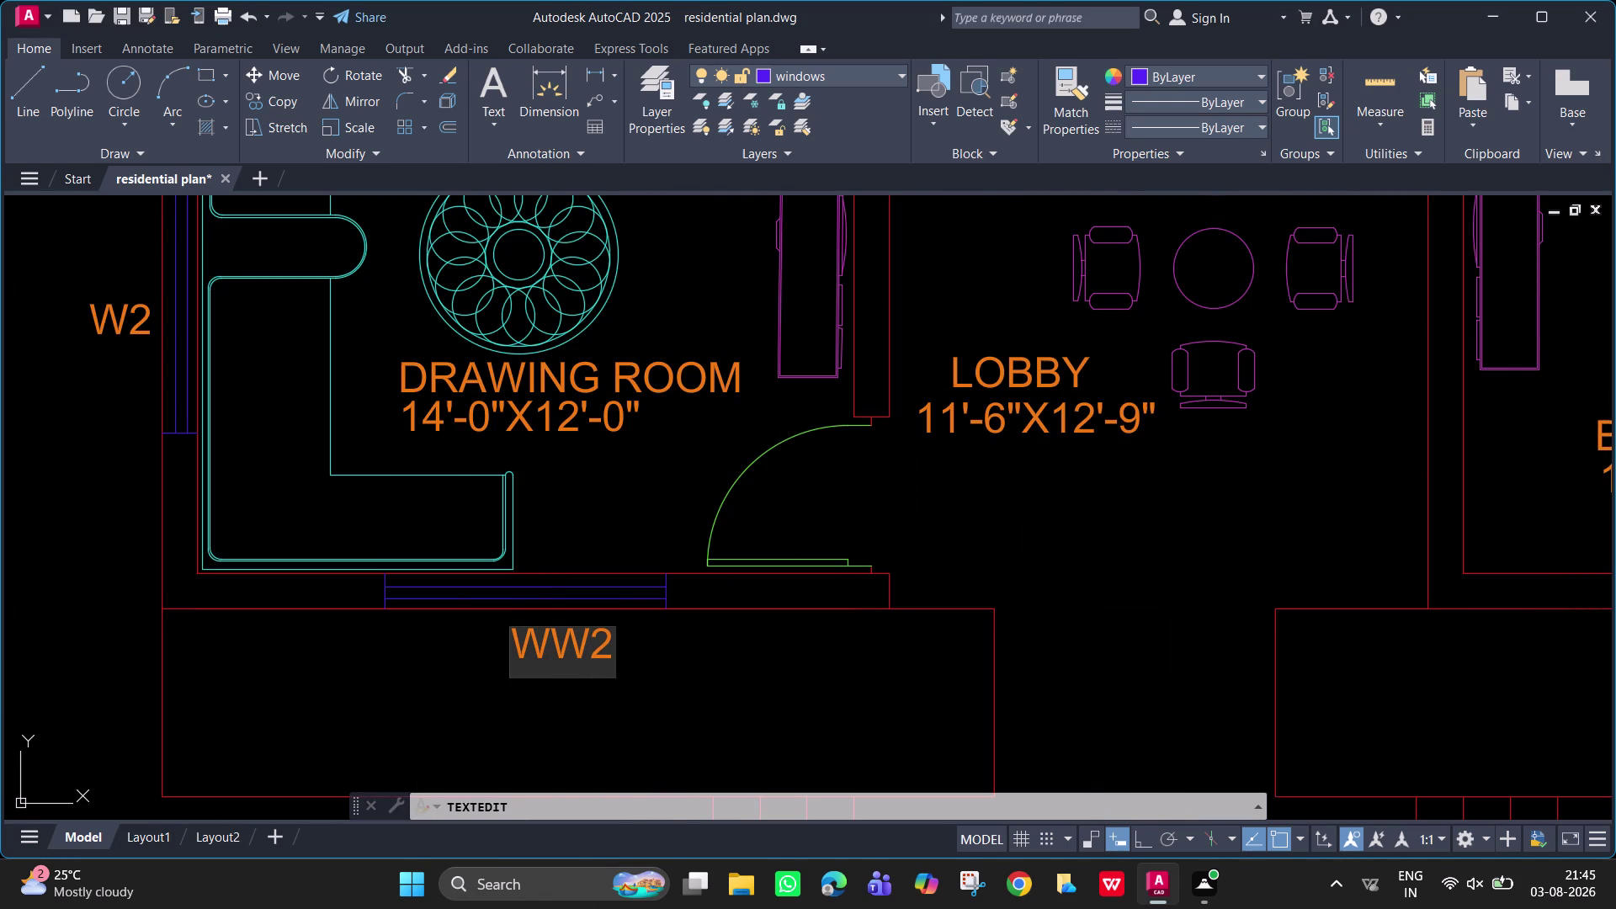
key(BackSpace)
key(Right)
key(BackSpace)
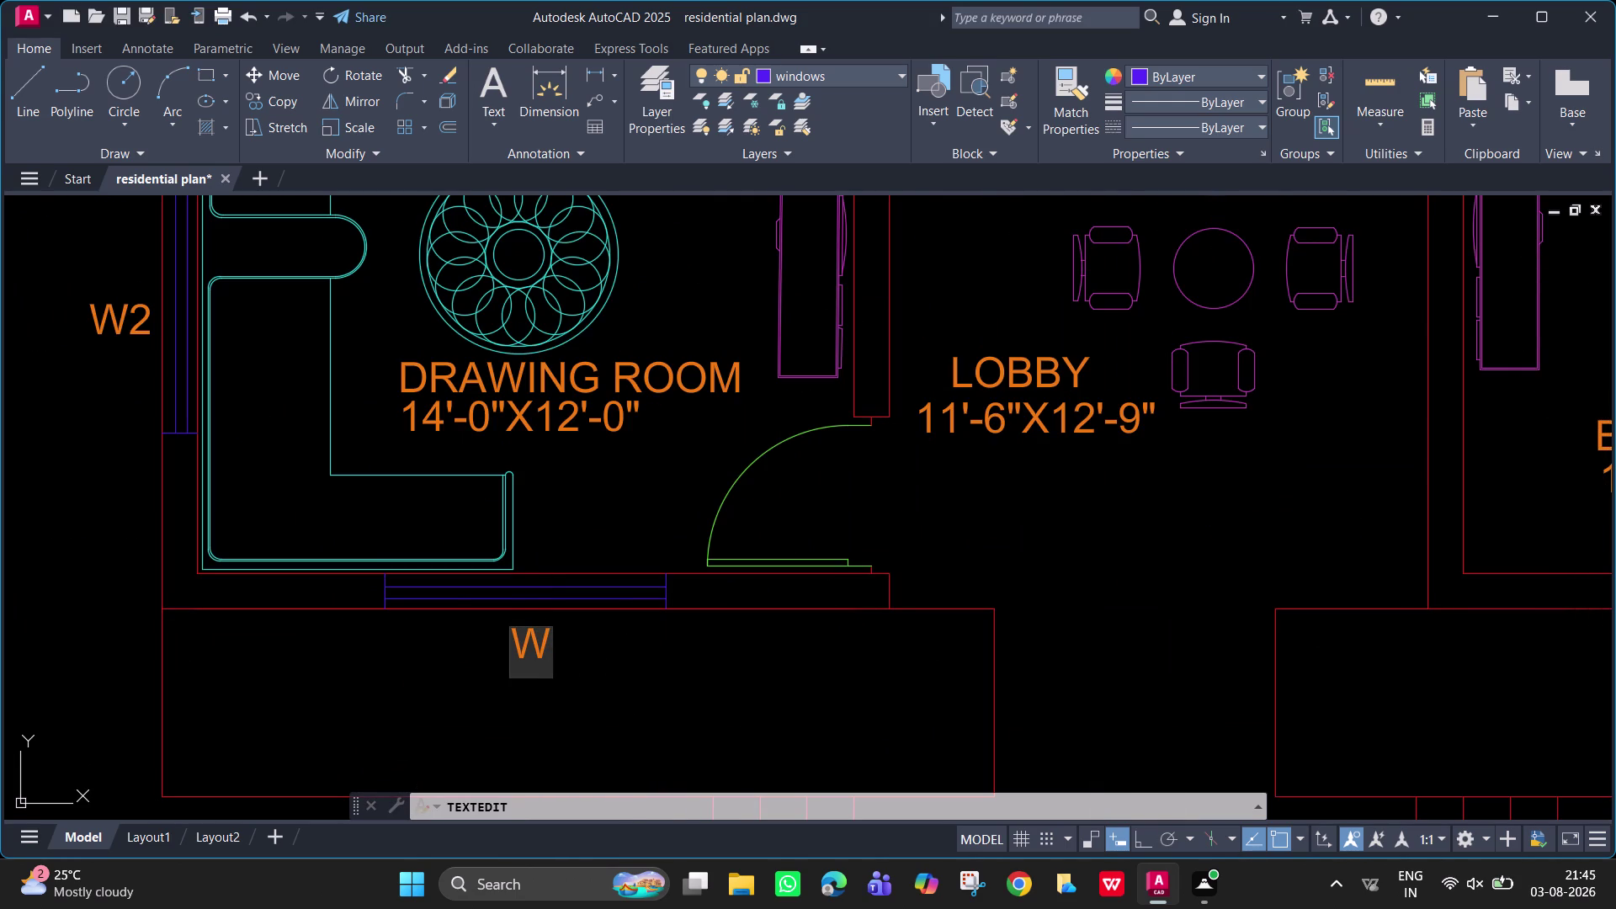
key(1)
key(Return)
key(Return)
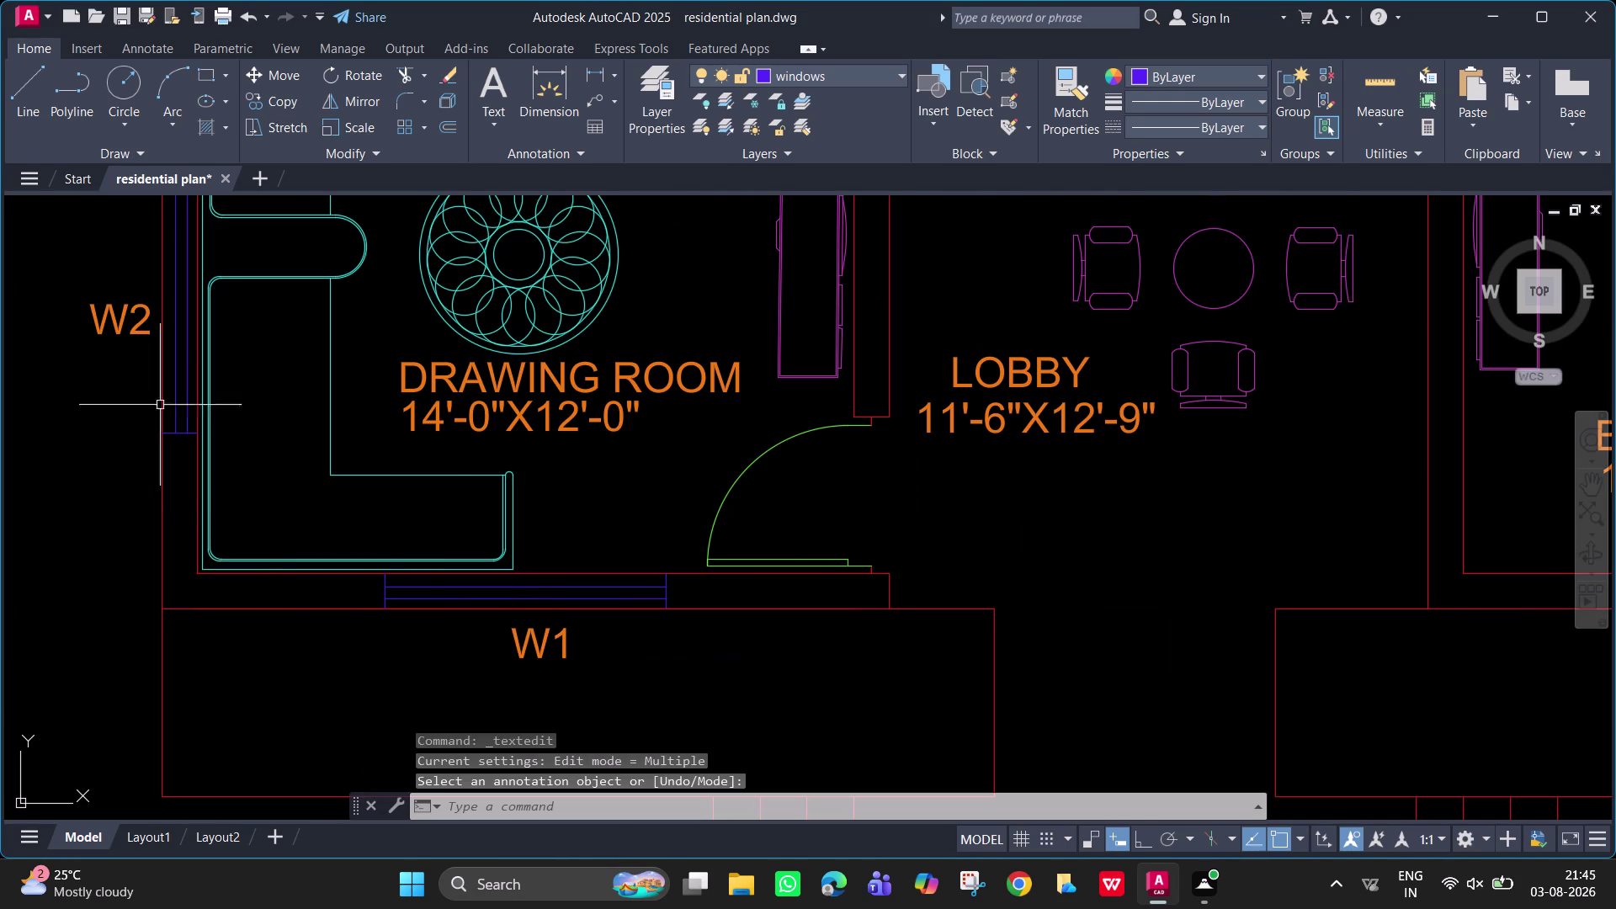
Change the W2 label left of the drawing room to W1.
double_click(134, 332)
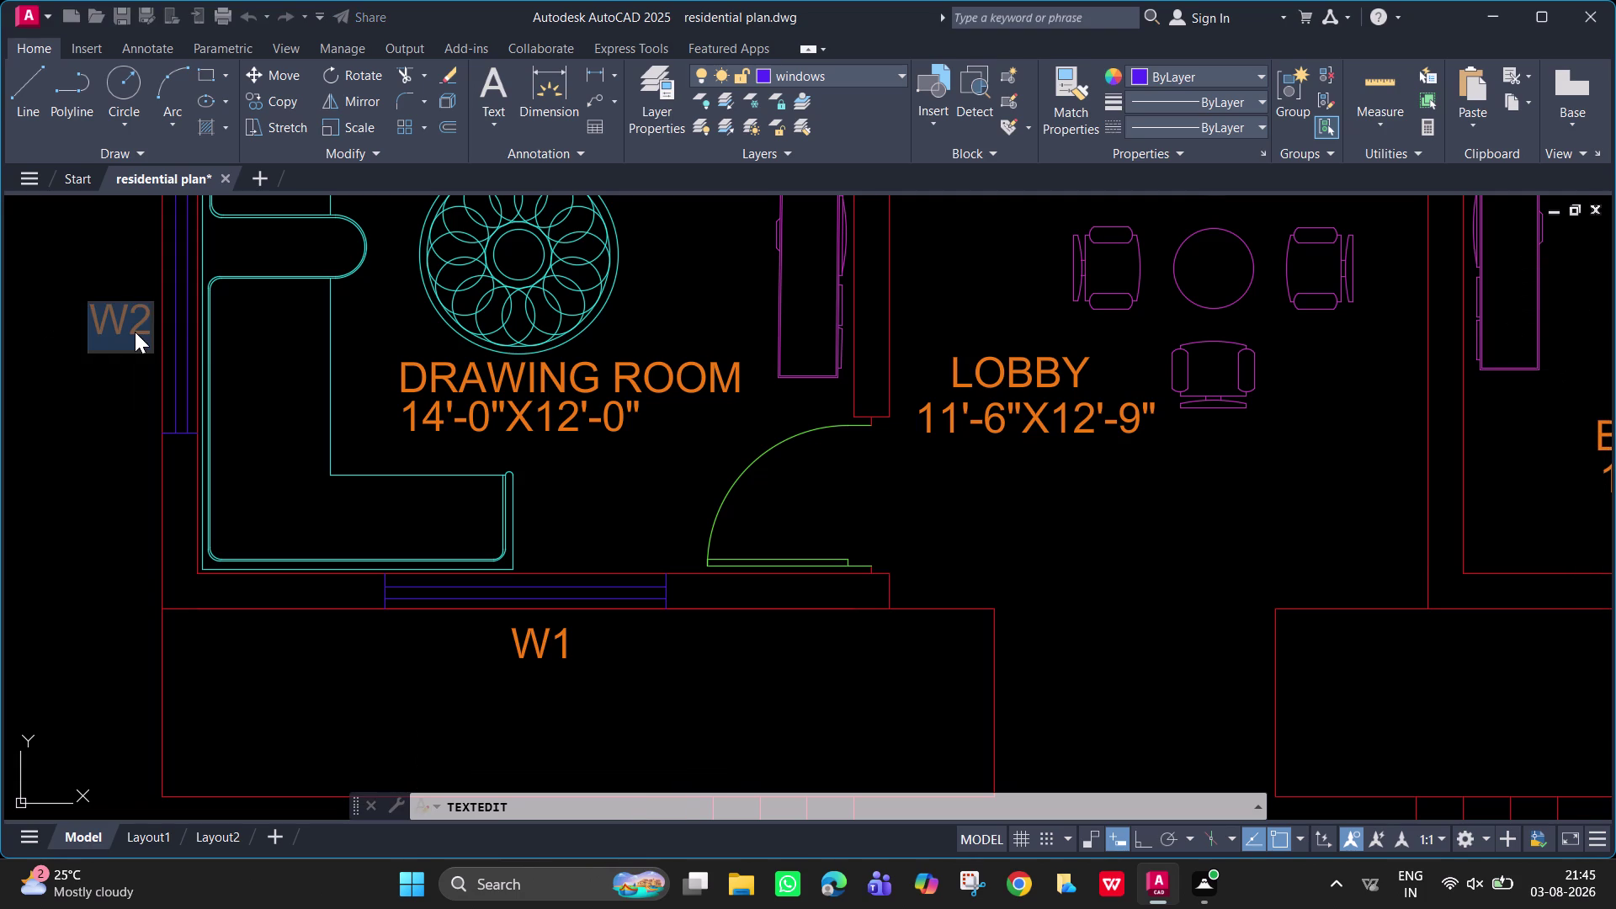
text(W1)
key(Return)
key(Return)
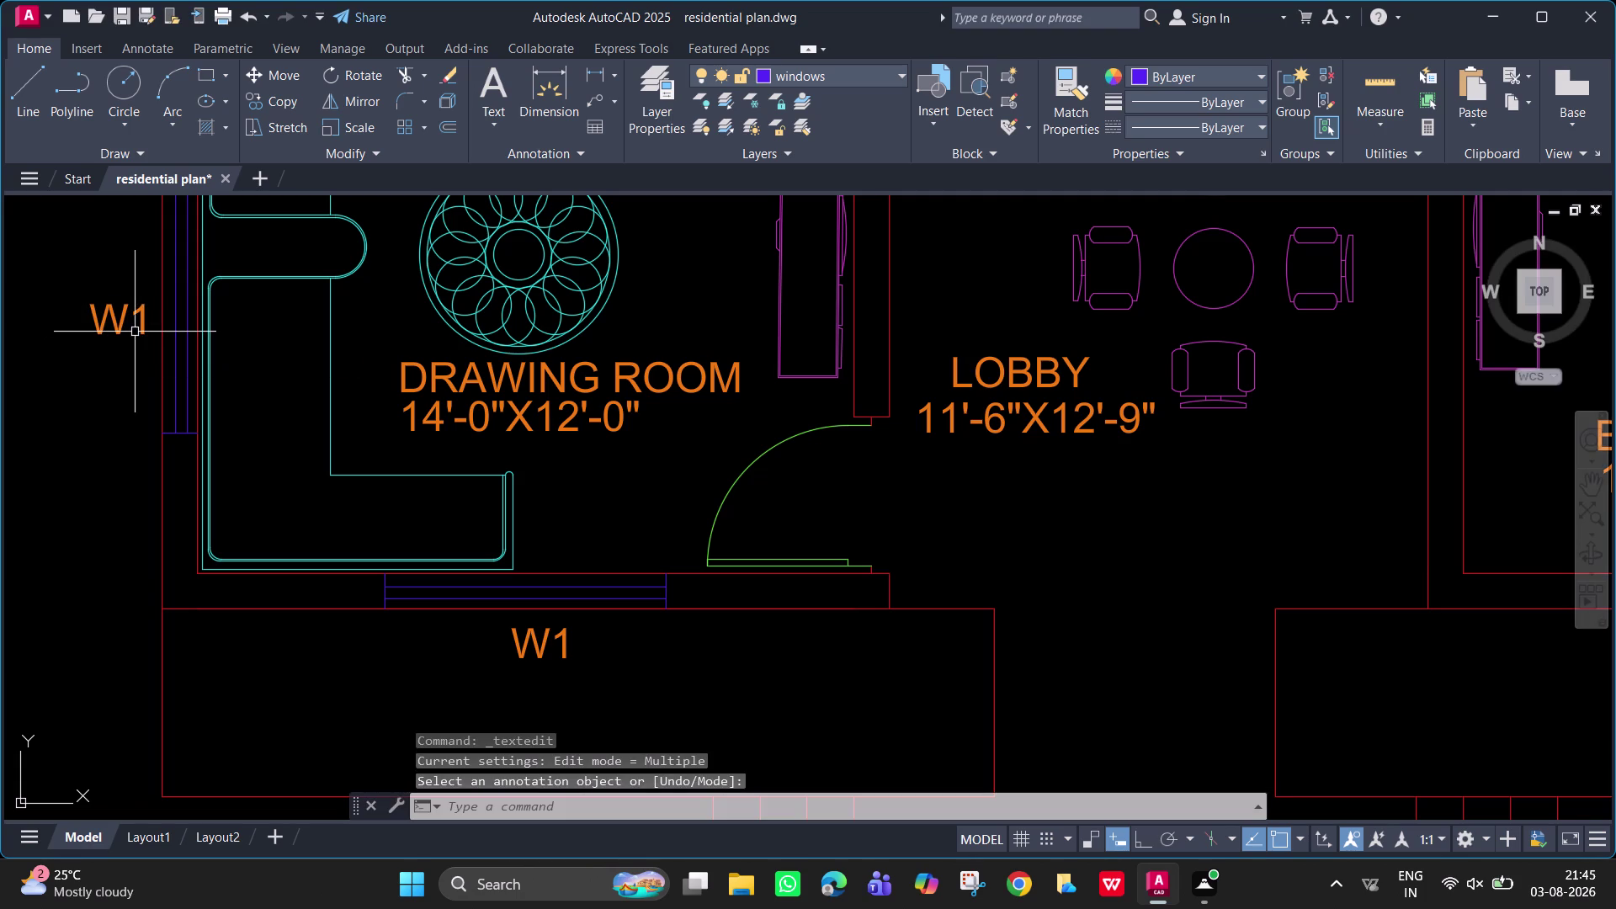
scroll(down, 3)
scroll(down, 3)
middle_drag(534, 367, 648, 683)
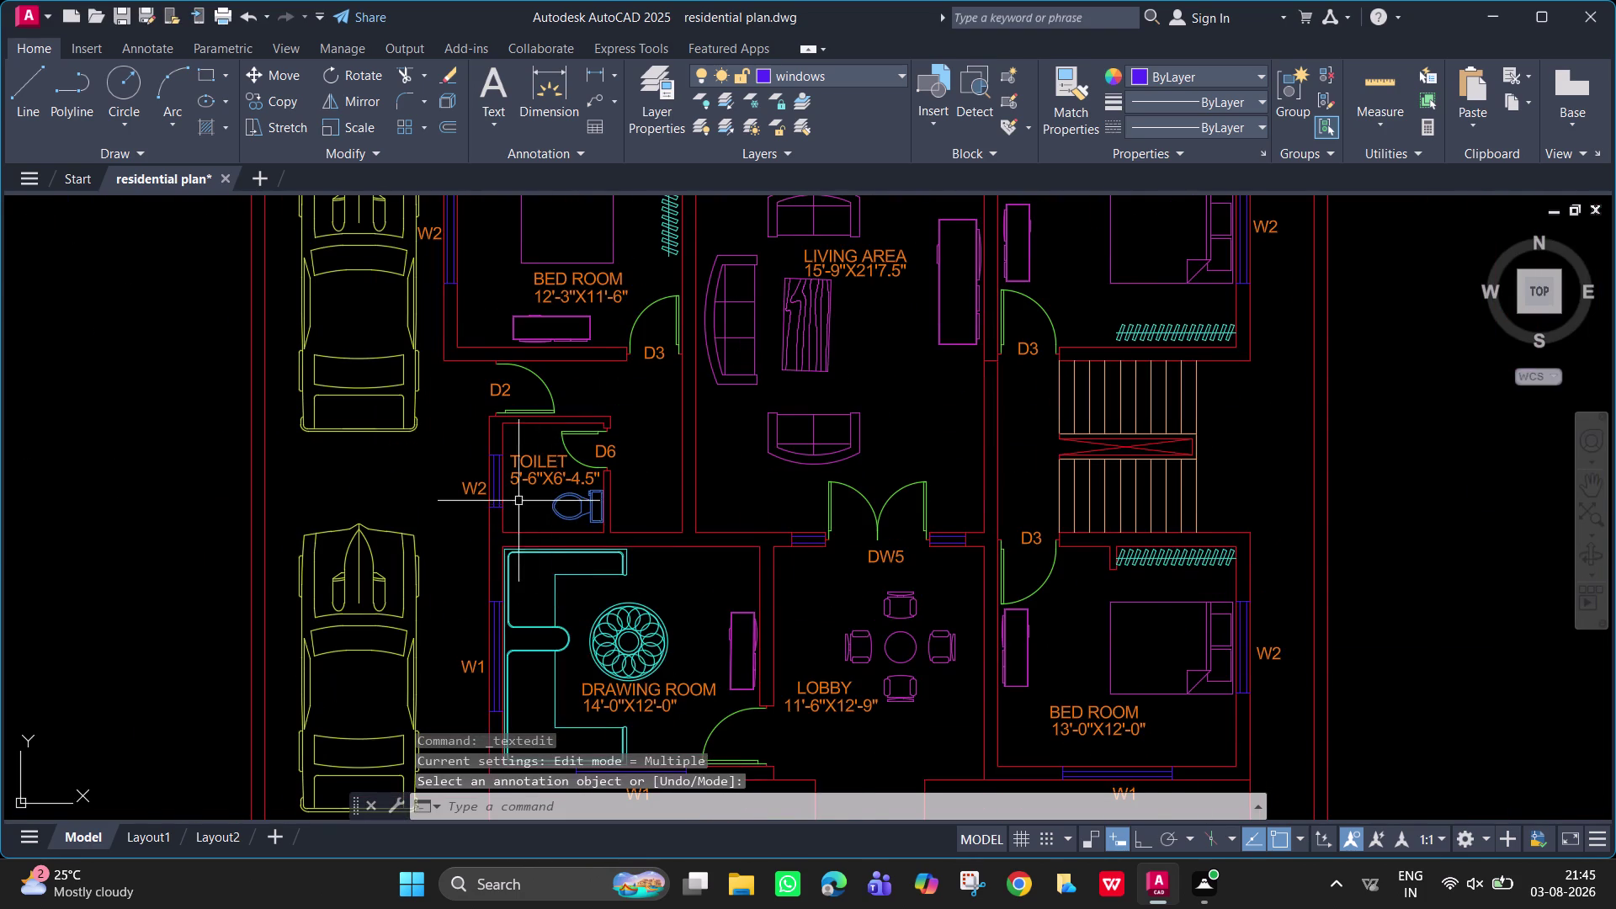
scroll(up, 3)
Change the toilet window label from W2 to V.
double_click(415, 476)
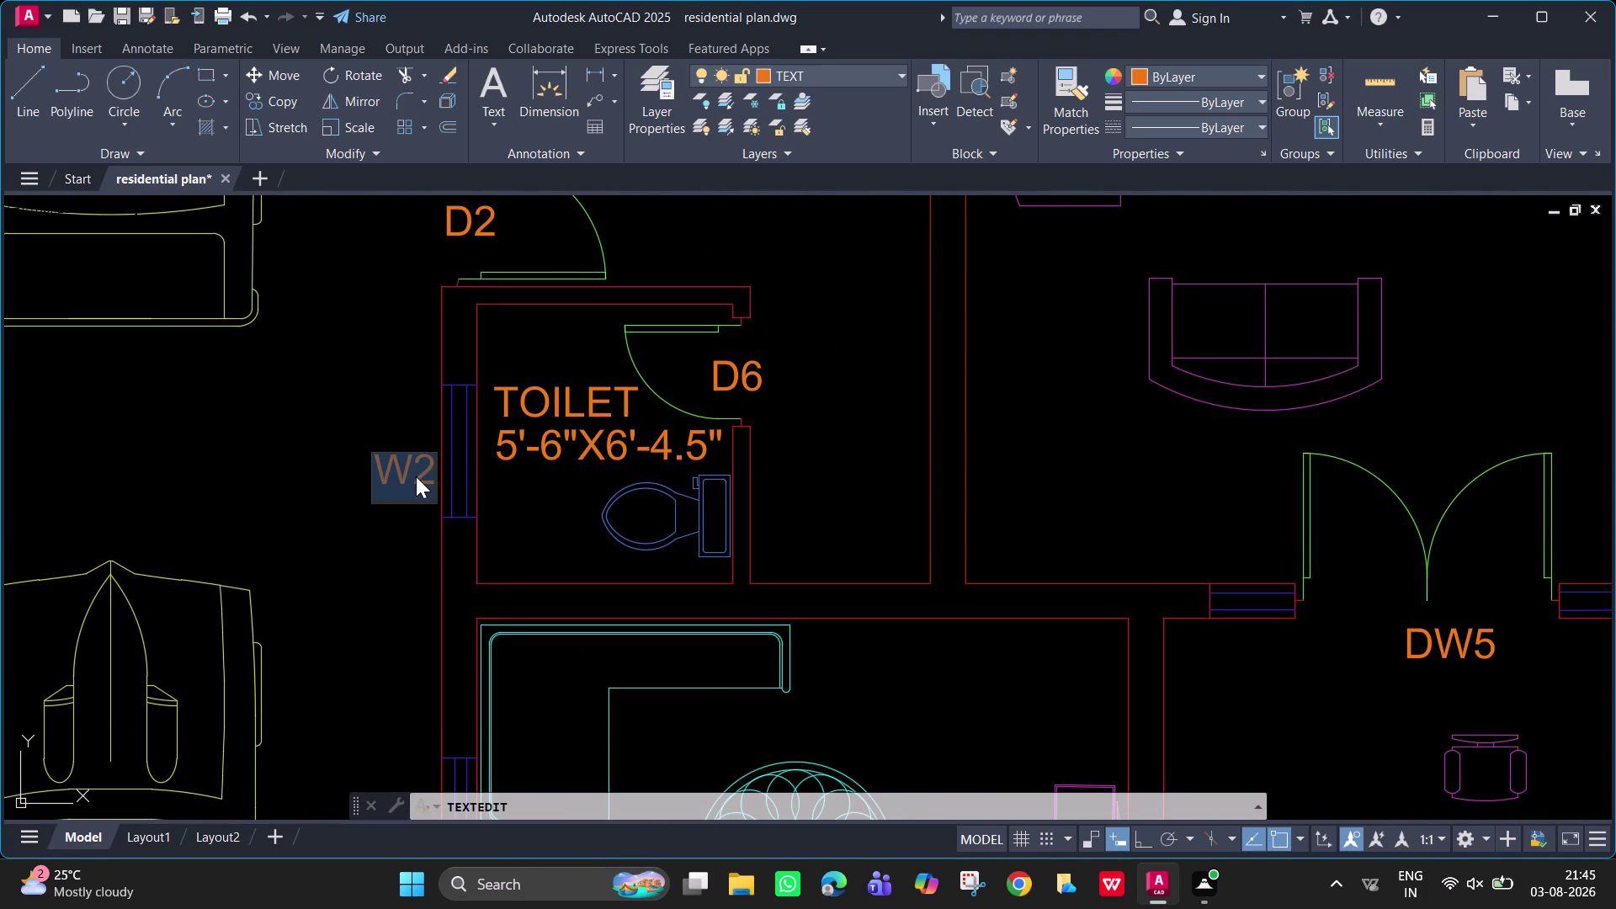
key(BackSpace)
key(v)
key(Return)
key(Return)
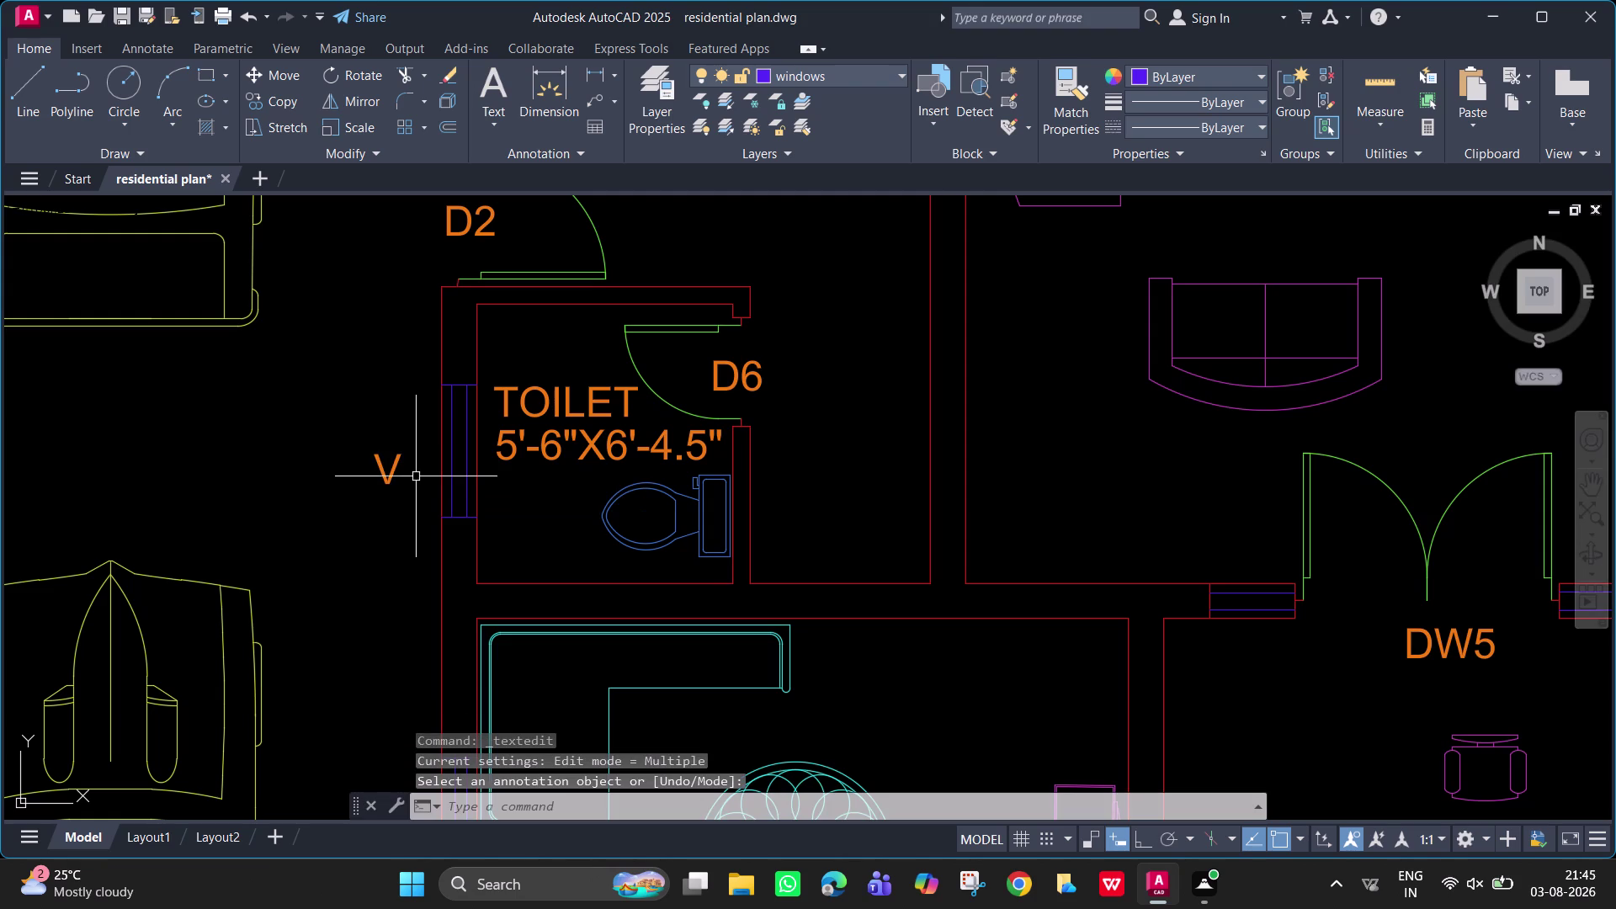
Leave the left bedroom's window label unchanged and pan back to the toilet.
middle_drag(570, 379, 571, 641)
scroll(down, 3)
middle_drag(478, 602, 490, 660)
double_click(416, 387)
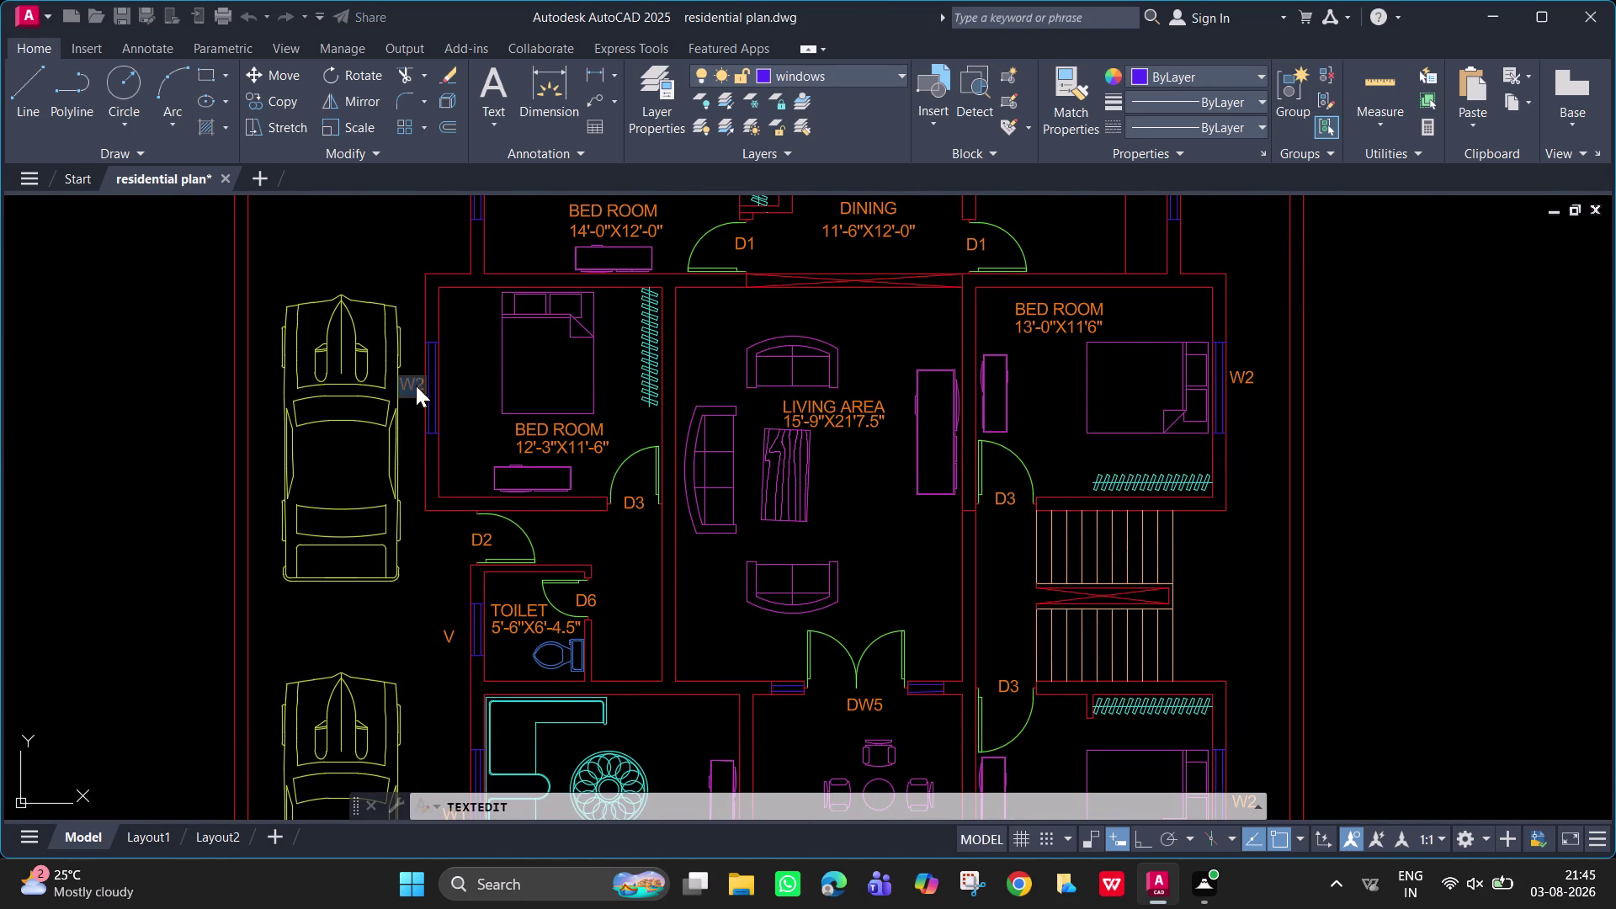
key(Escape)
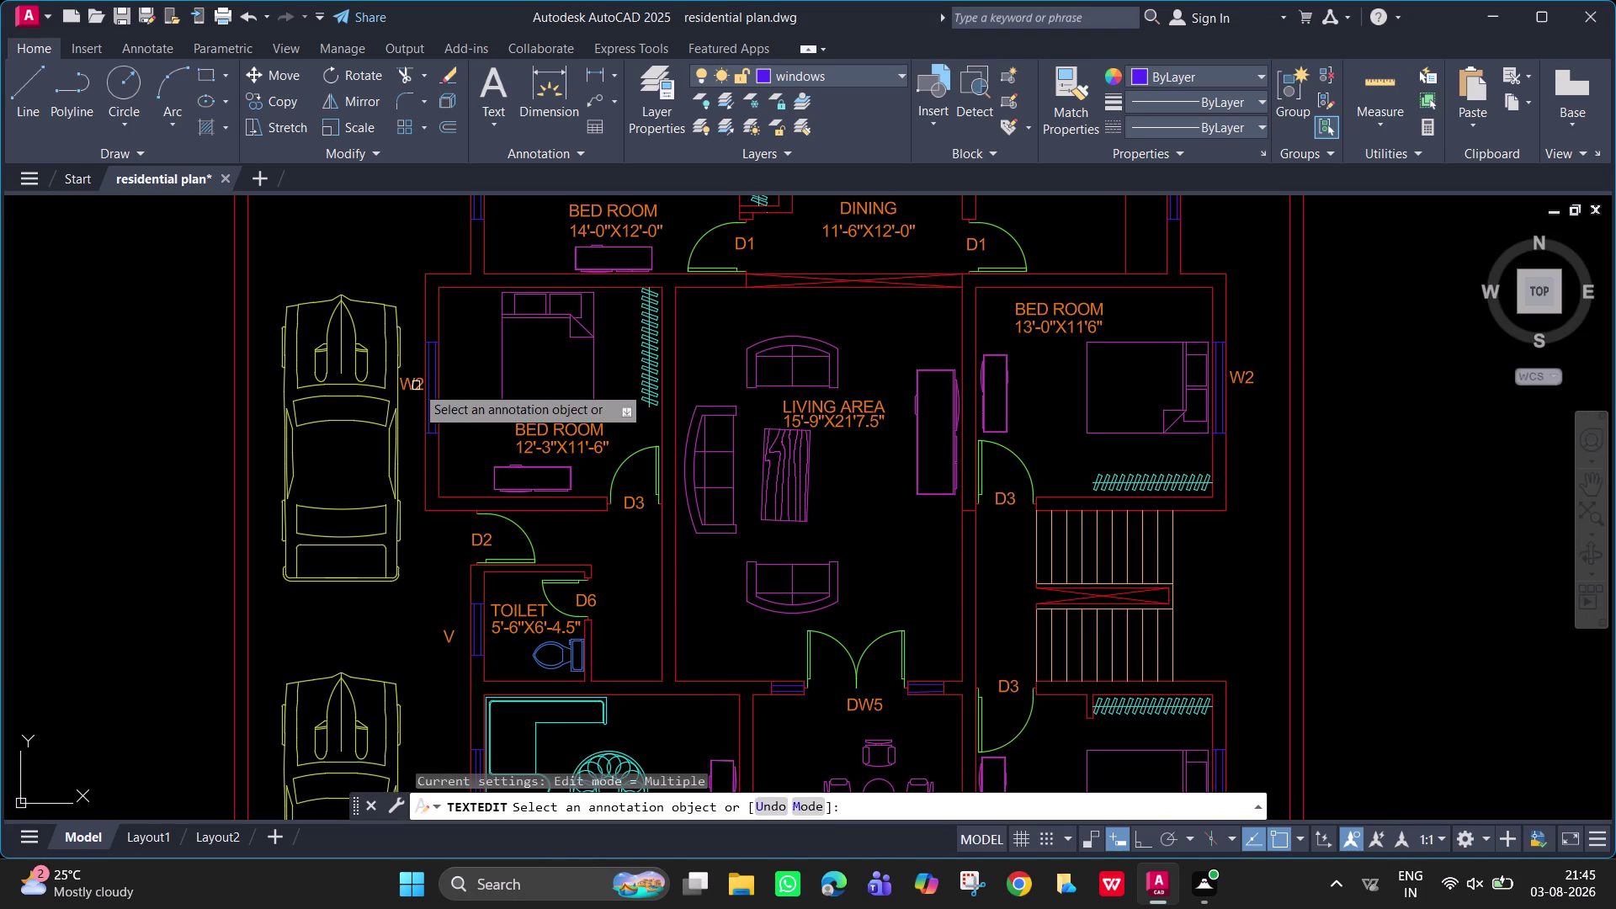
key(grave)
key(Escape)
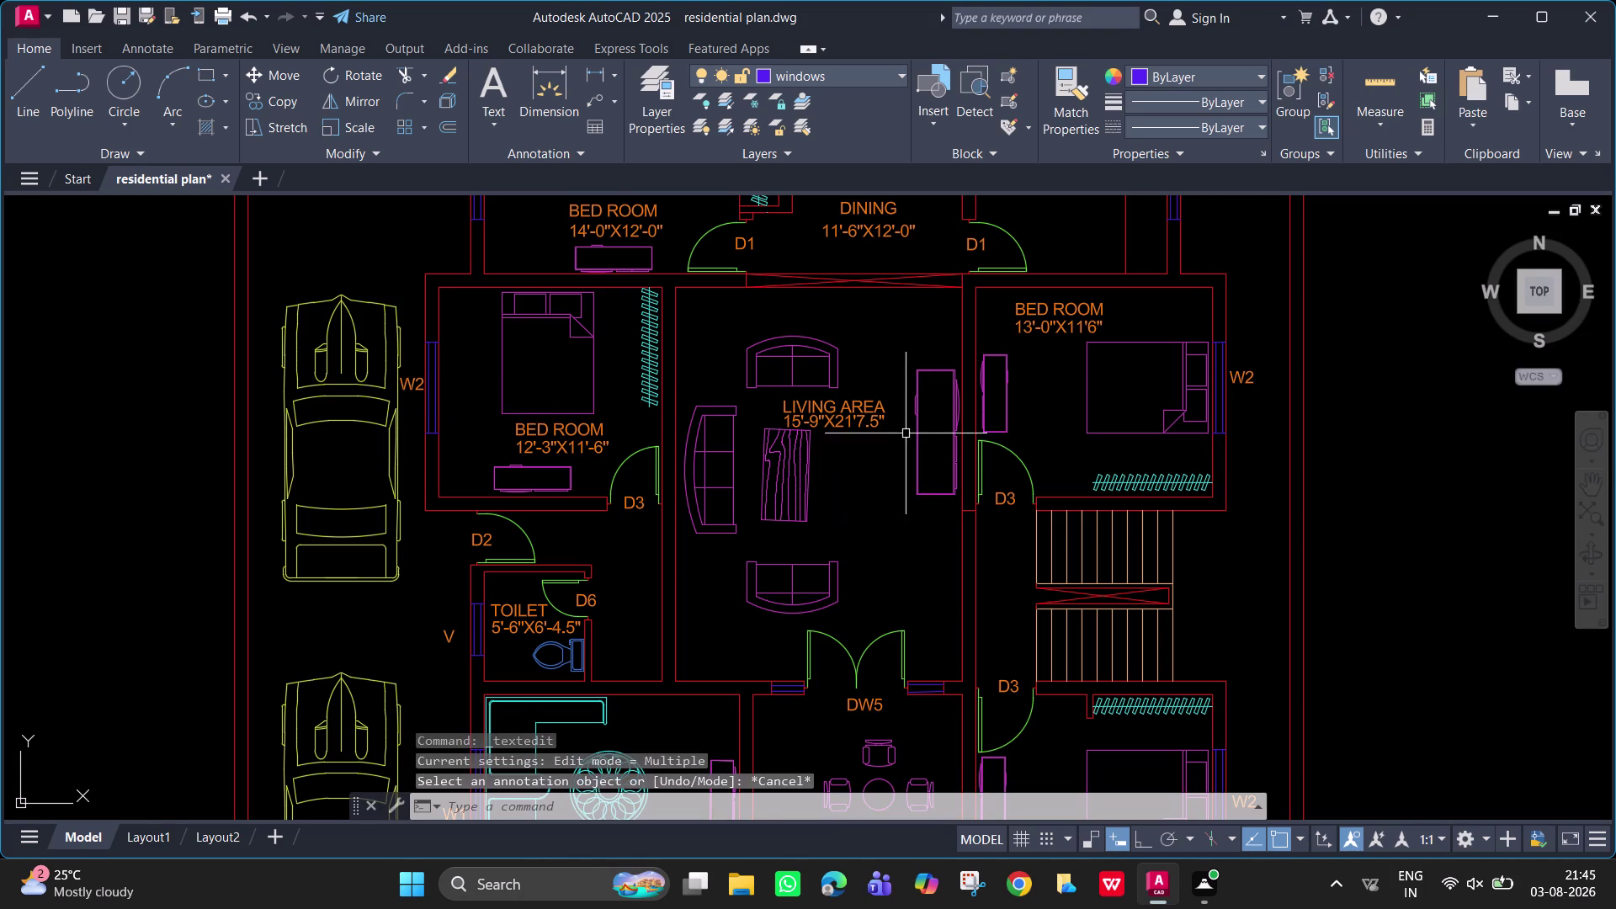
scroll(down, 3)
scroll(down, 3)
scroll(down, 3)
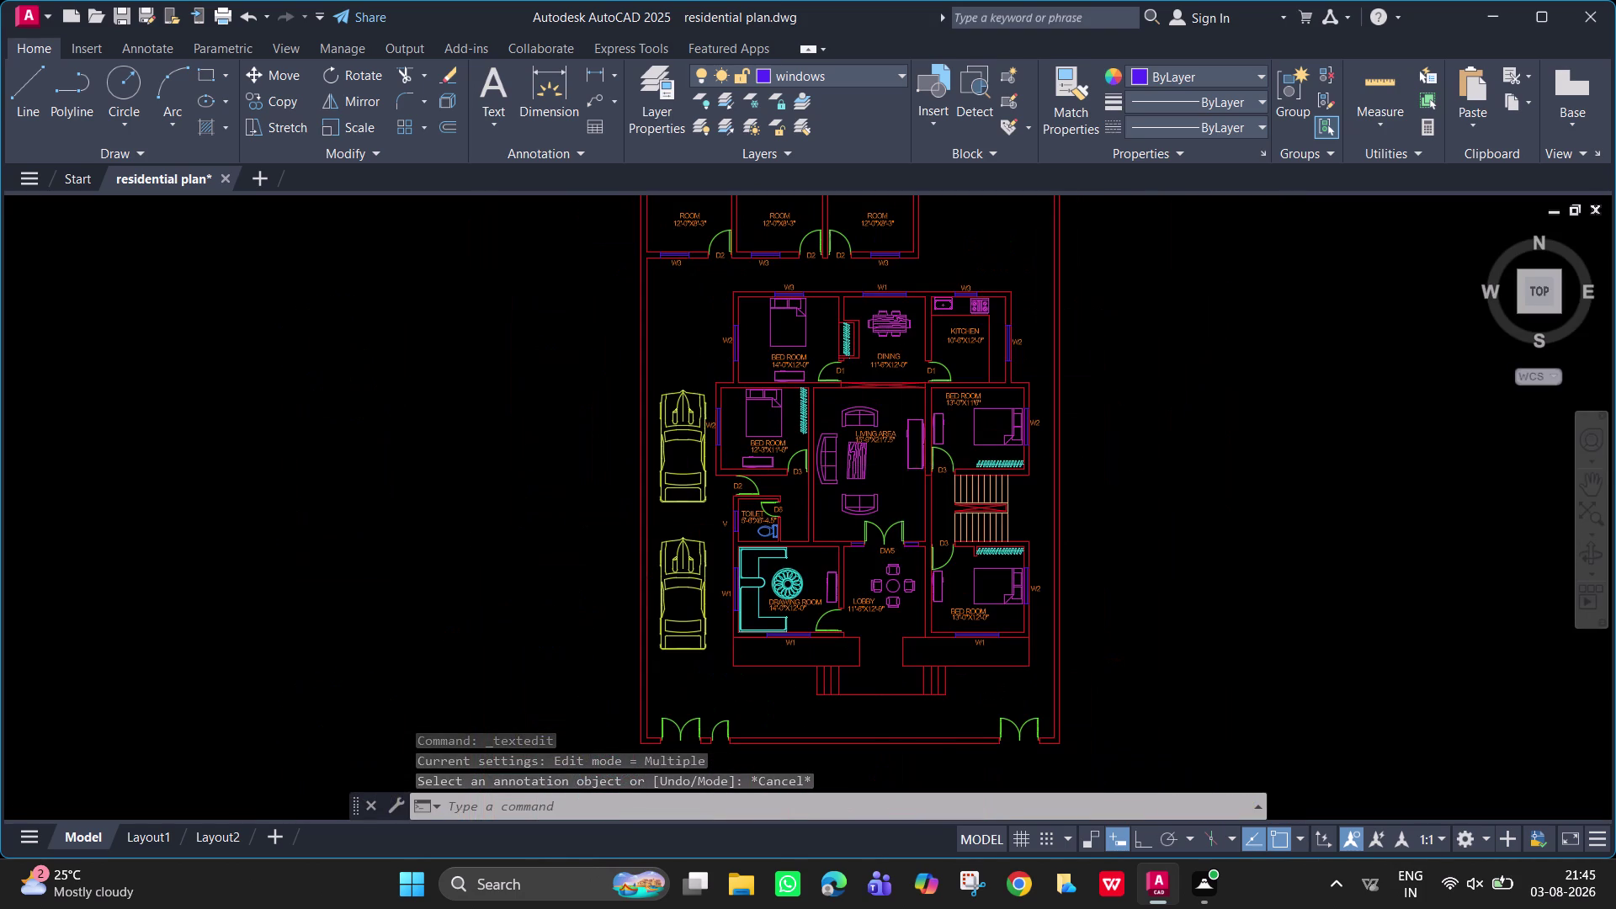
middle_drag(900, 466, 897, 511)
scroll(up, 3)
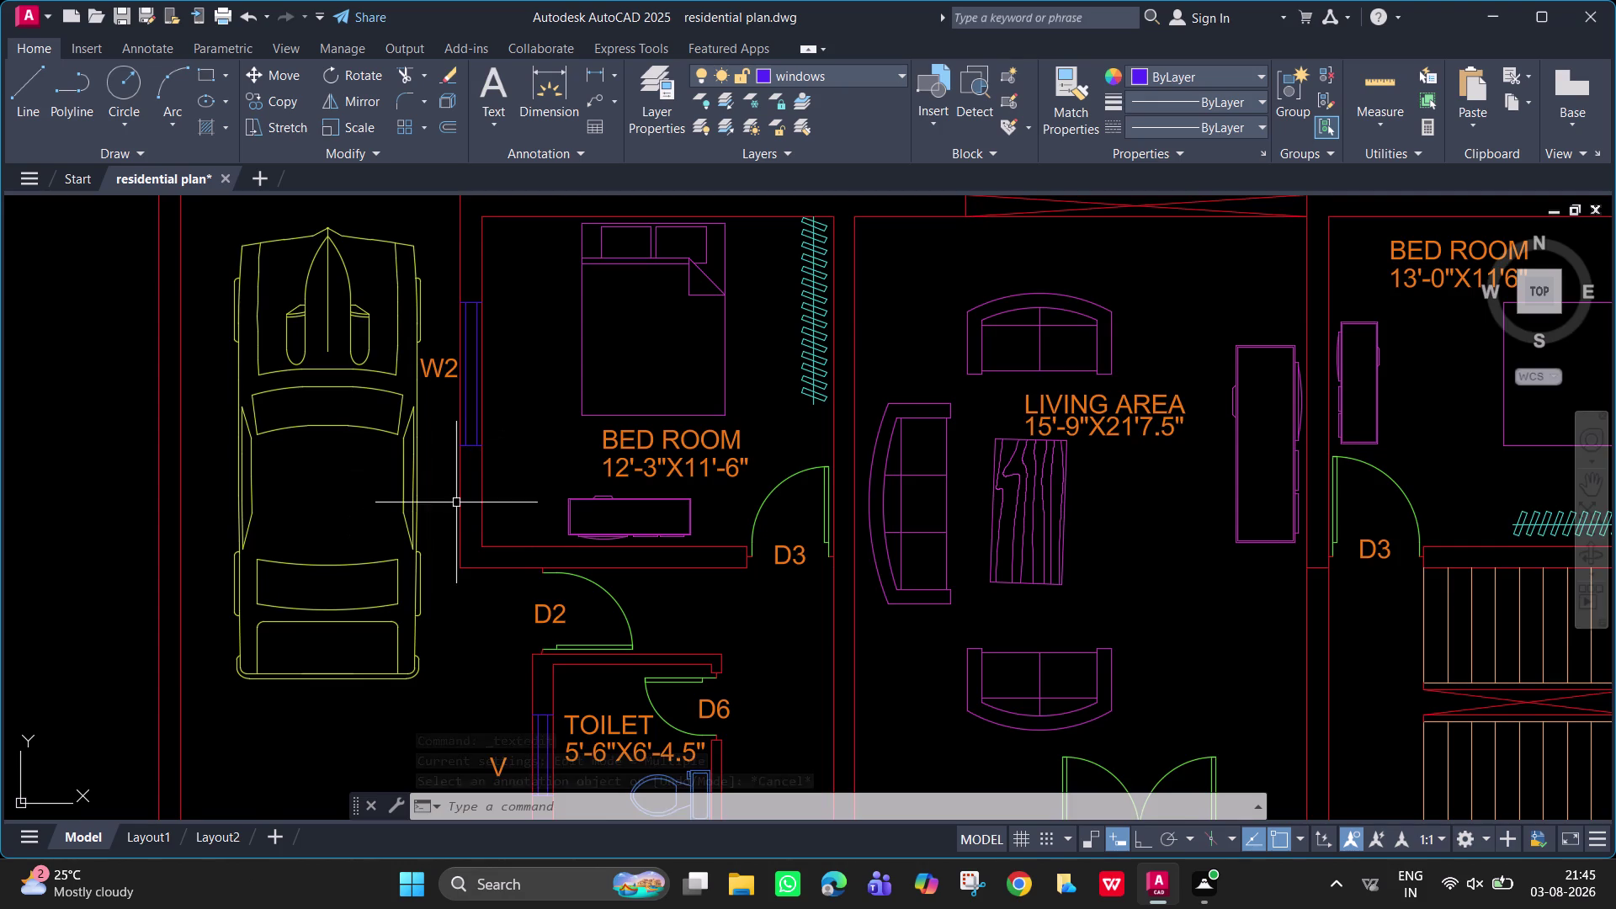
middle_drag(456, 501, 510, 263)
Move the V label twice, ending just outside the toilet's left wall.
click(556, 531)
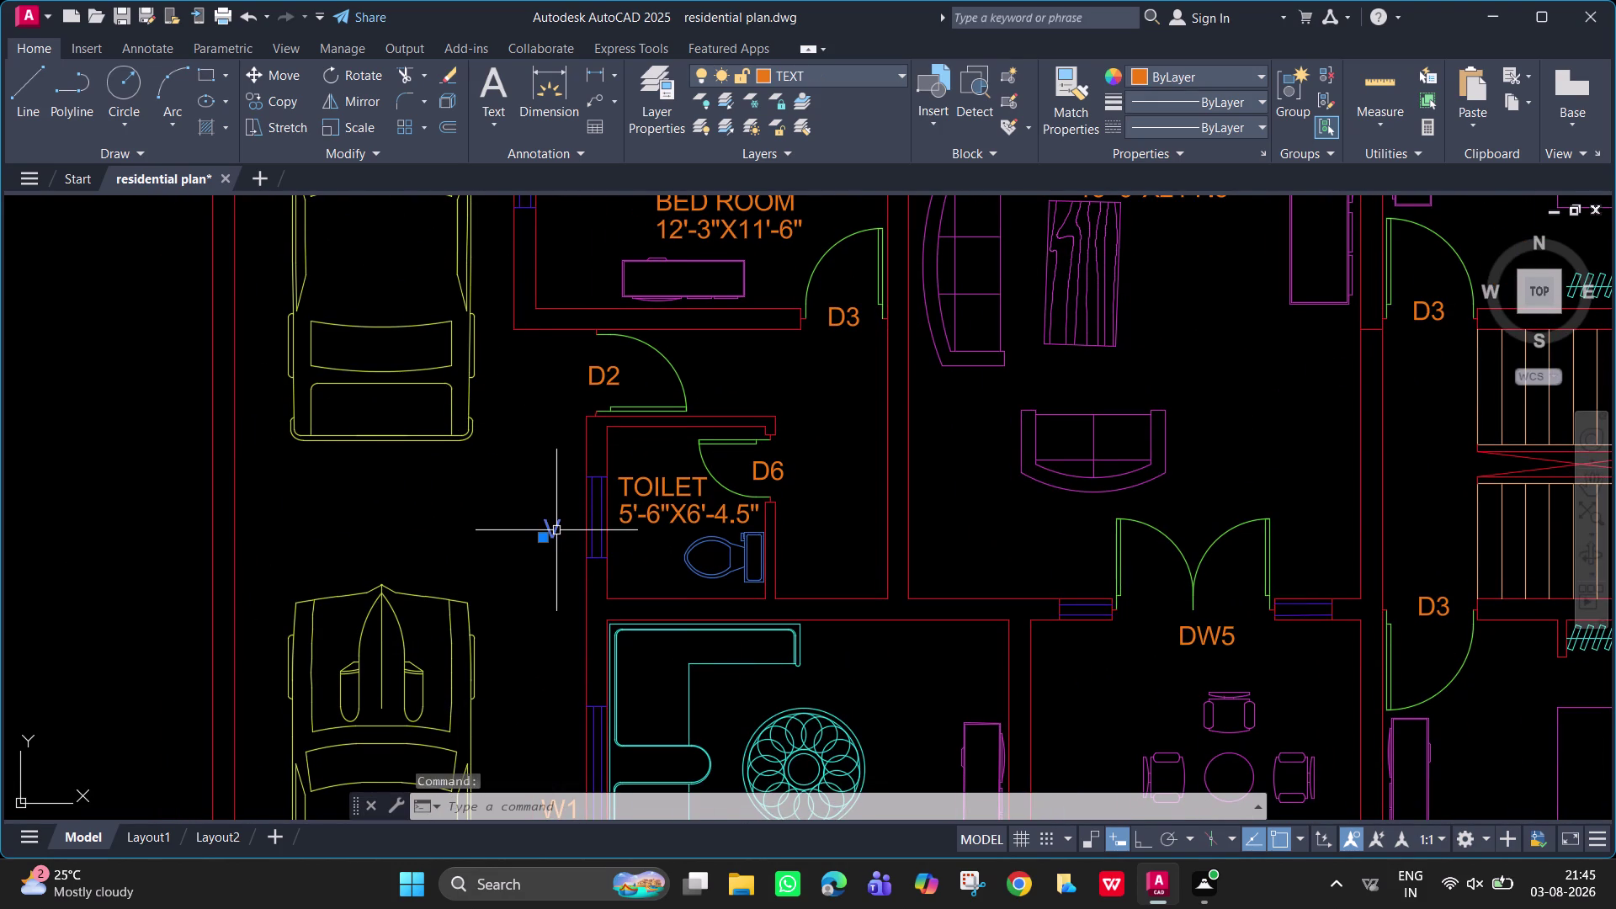
text(M)
key(space)
click(556, 530)
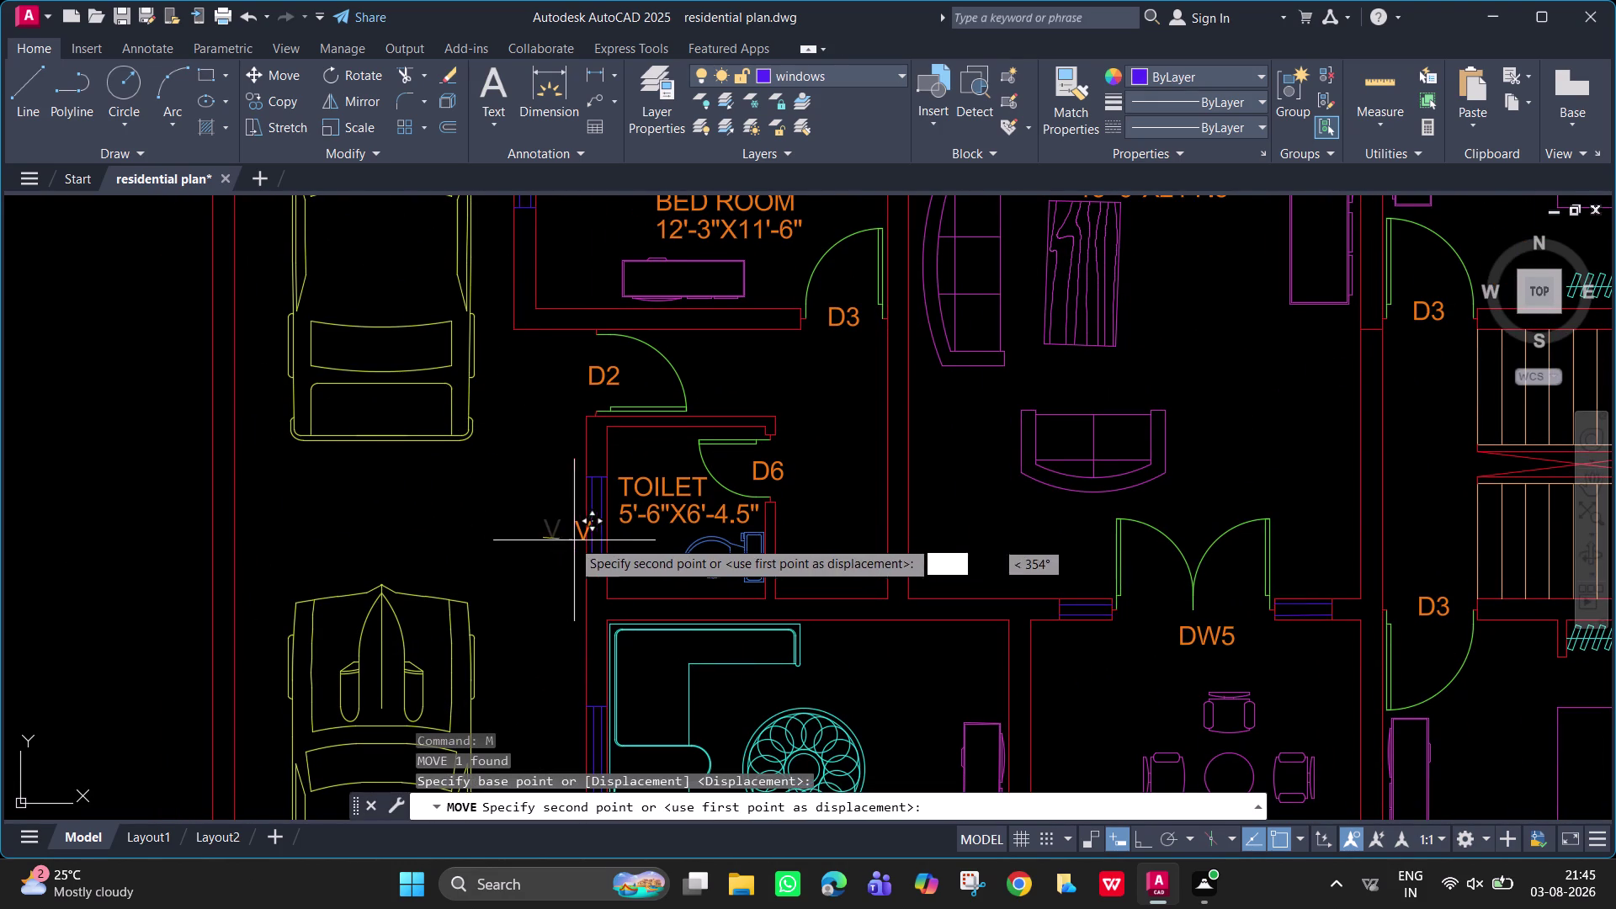
click(557, 537)
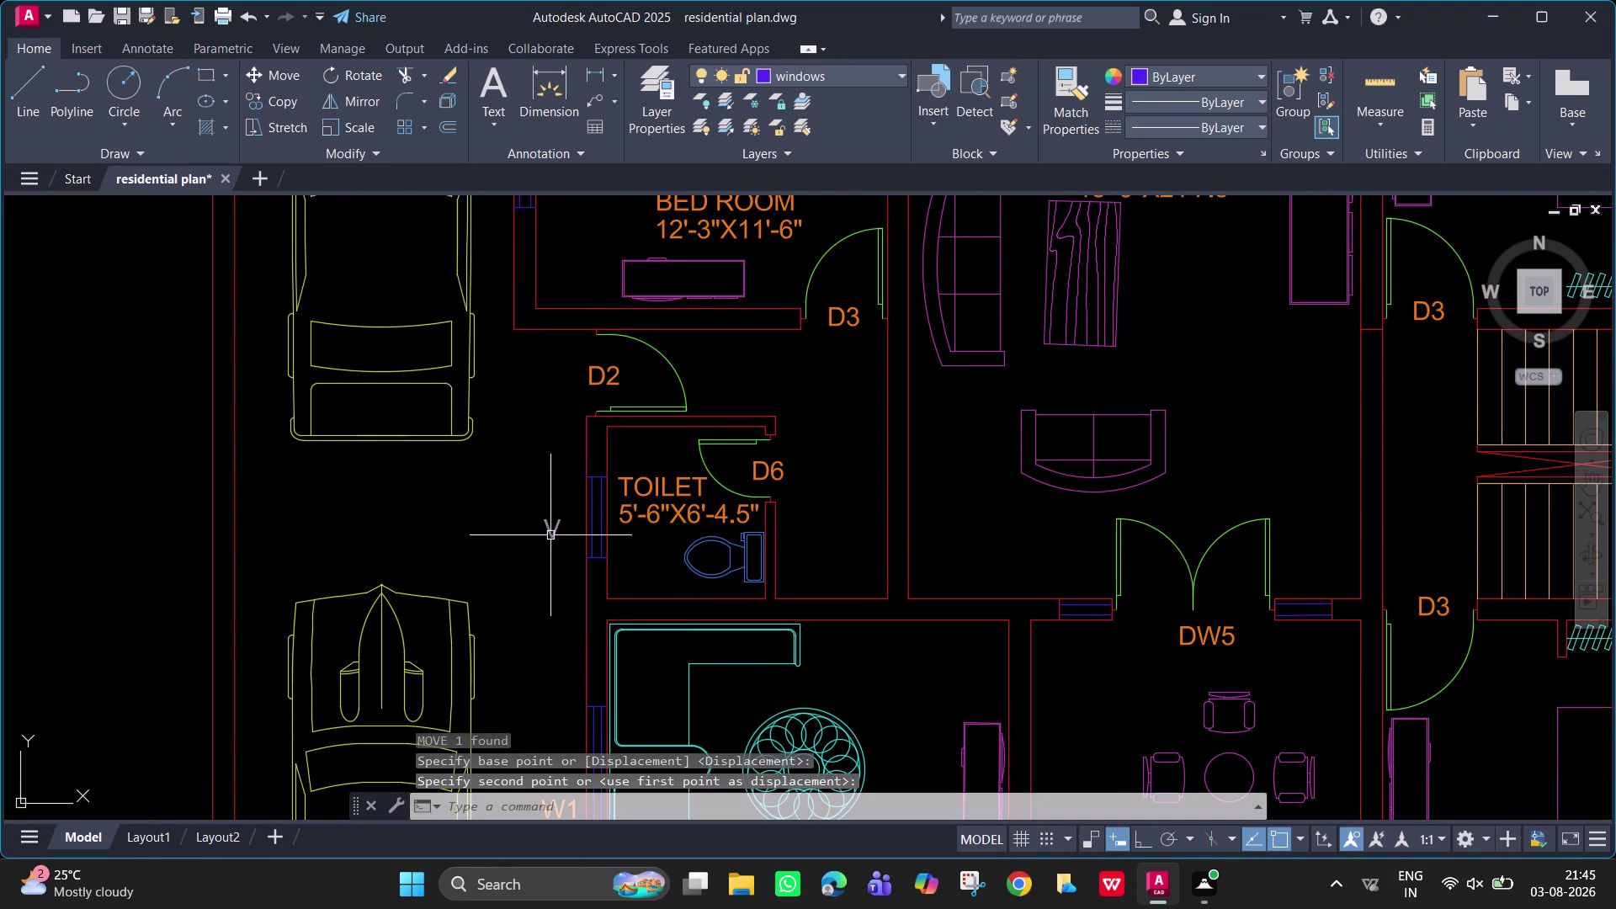
click(551, 536)
text(M)
key(space)
click(551, 536)
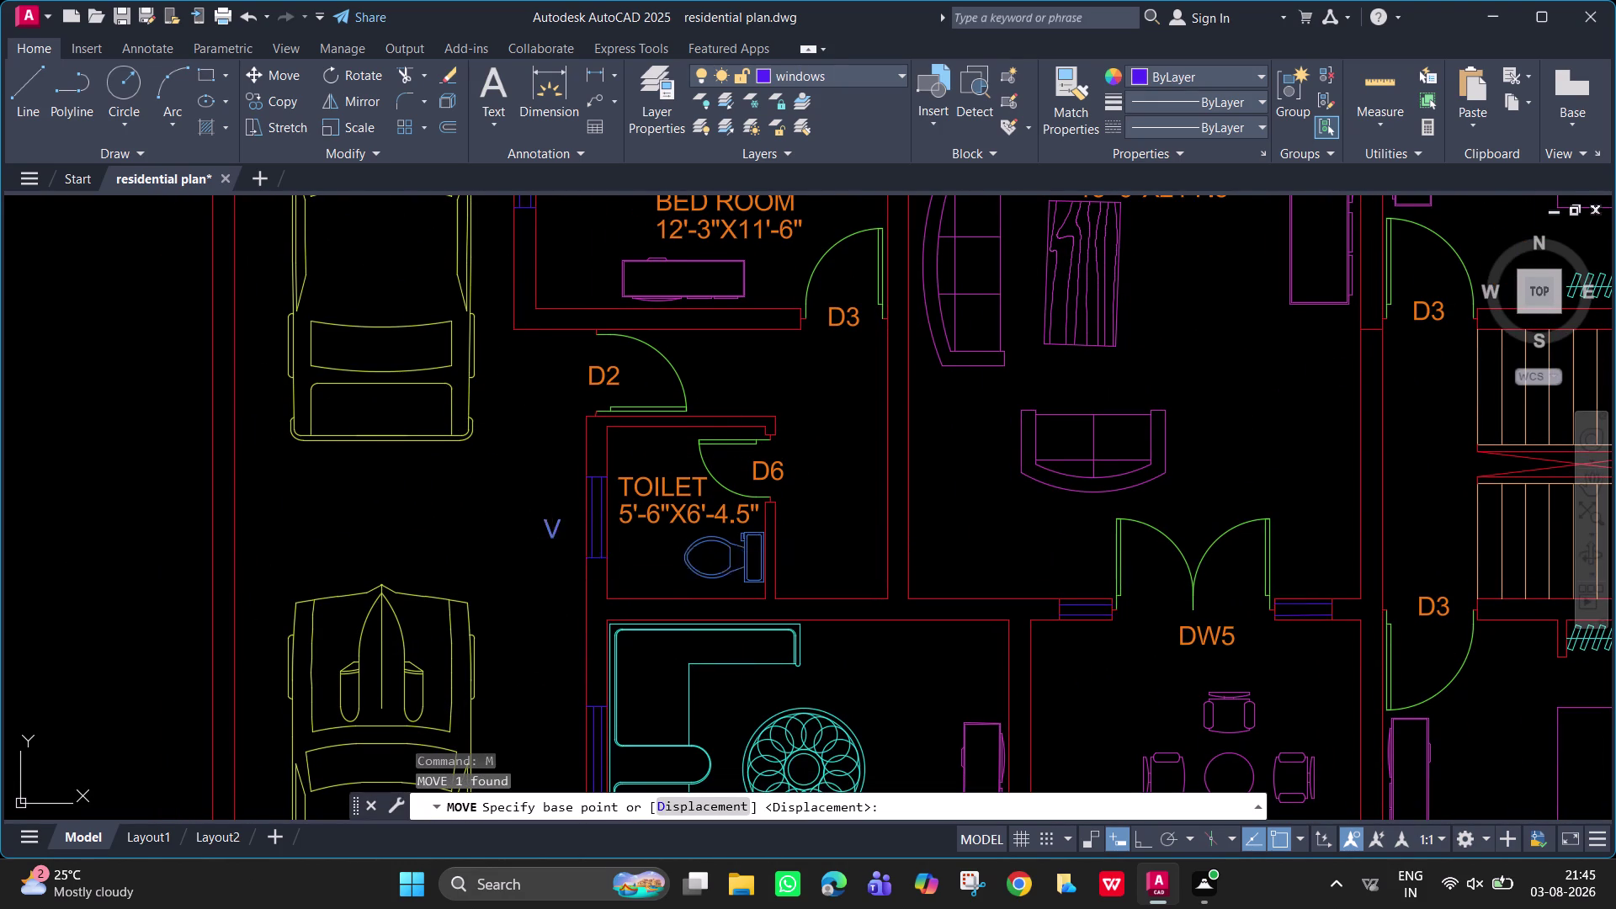
click(569, 536)
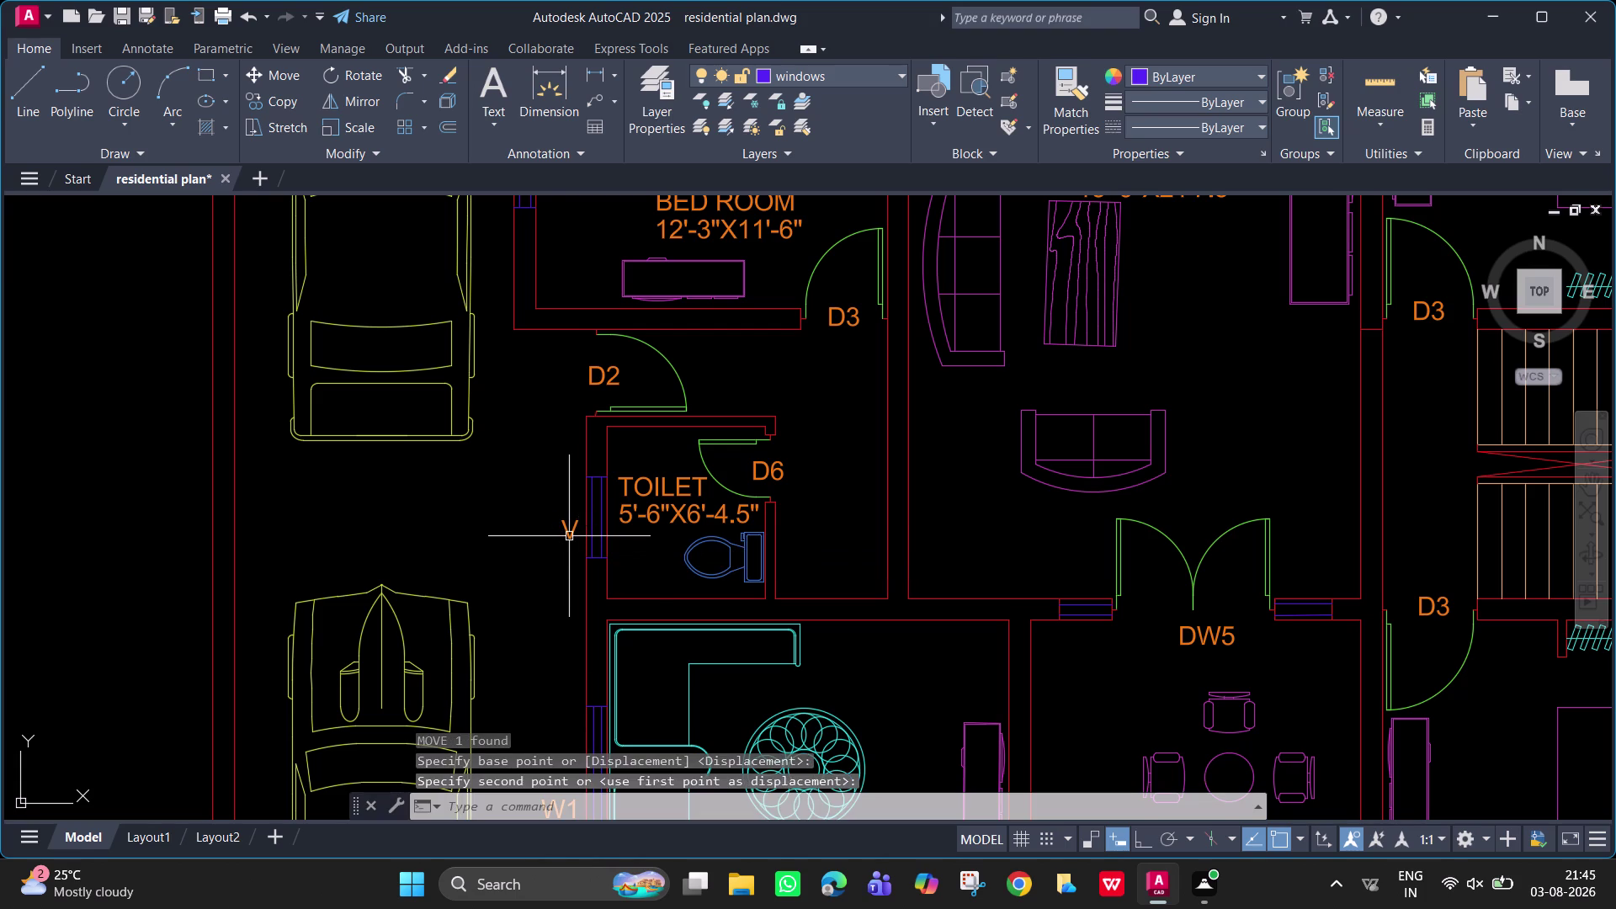
scroll(down, 3)
middle_drag(736, 495, 549, 473)
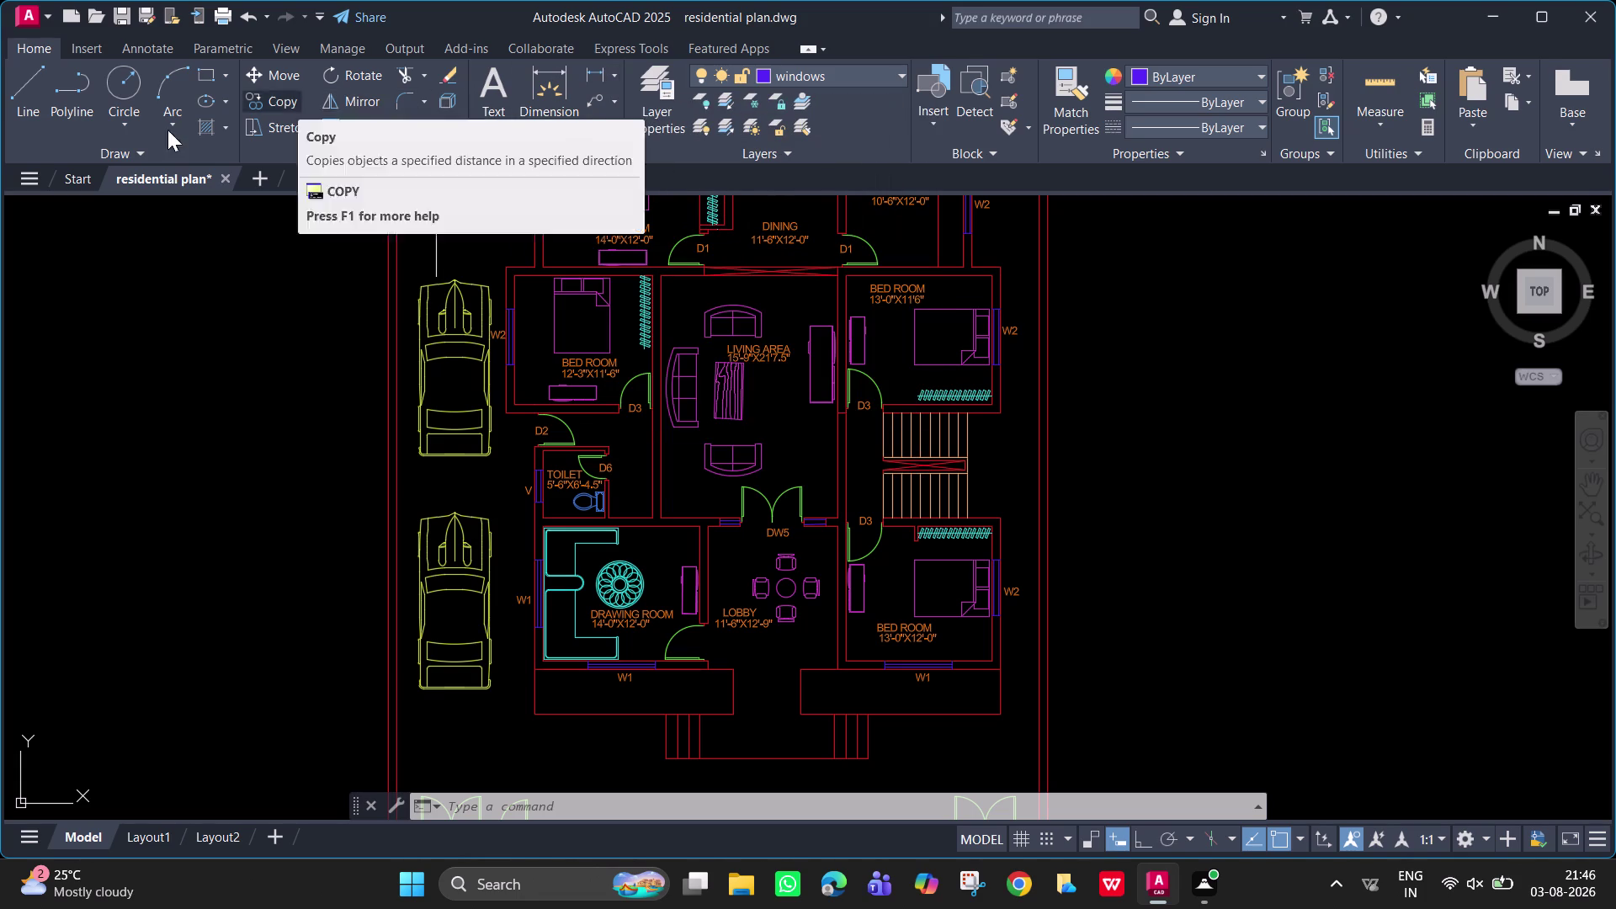
Show the drawing layer list, then start a hatch with H.
click(661, 82)
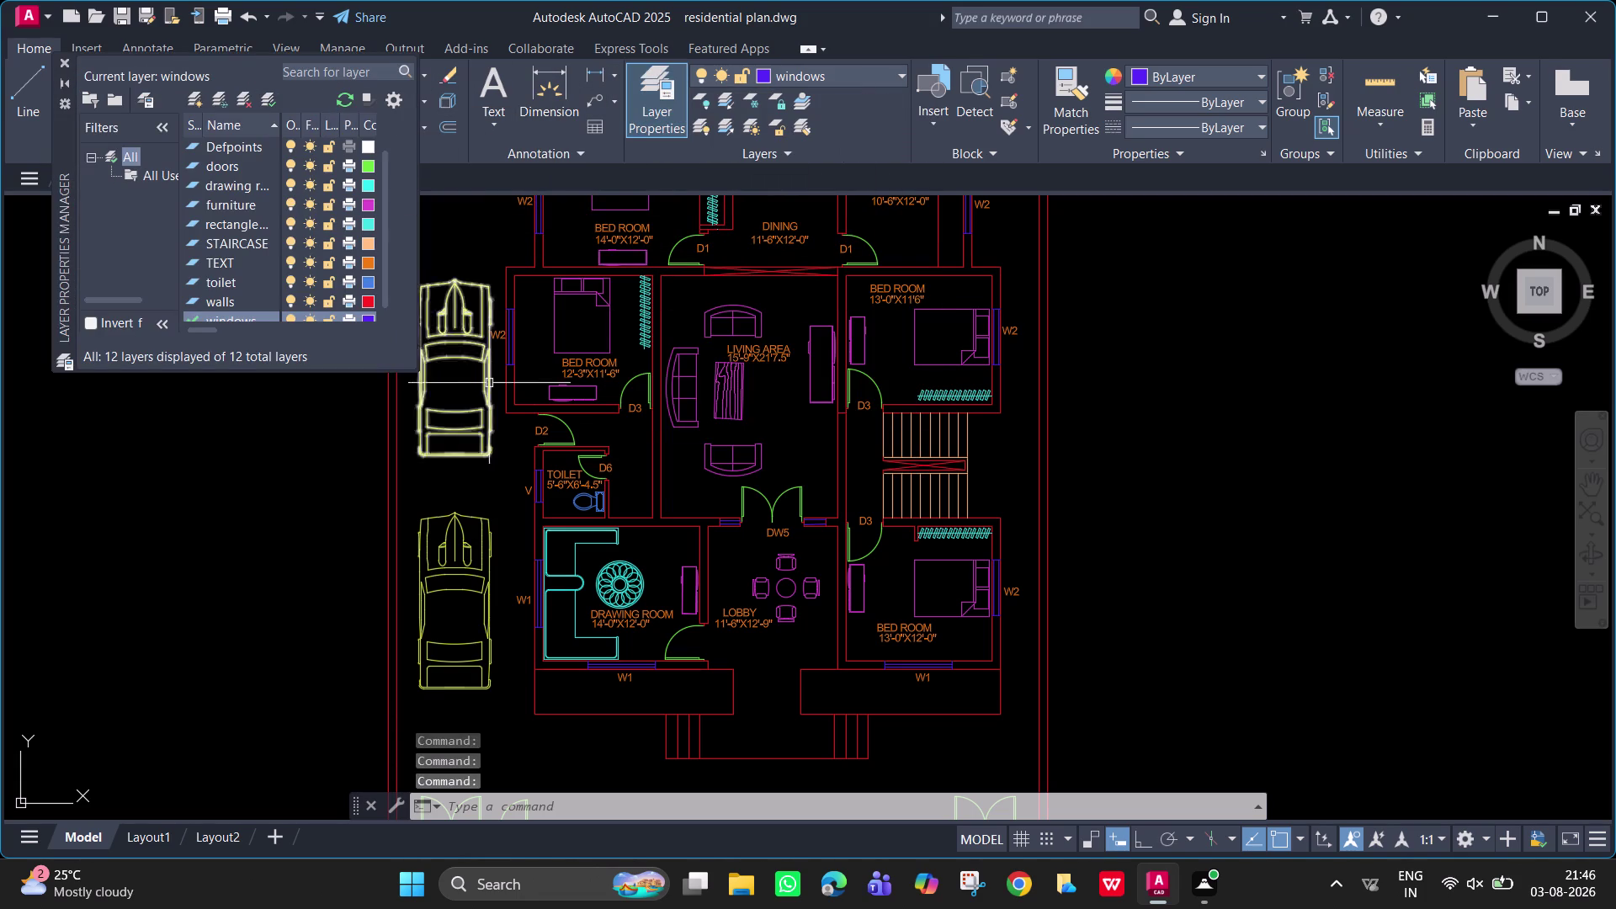
scroll(down, 3)
scroll(up, 3)
middle_drag(835, 395, 995, 460)
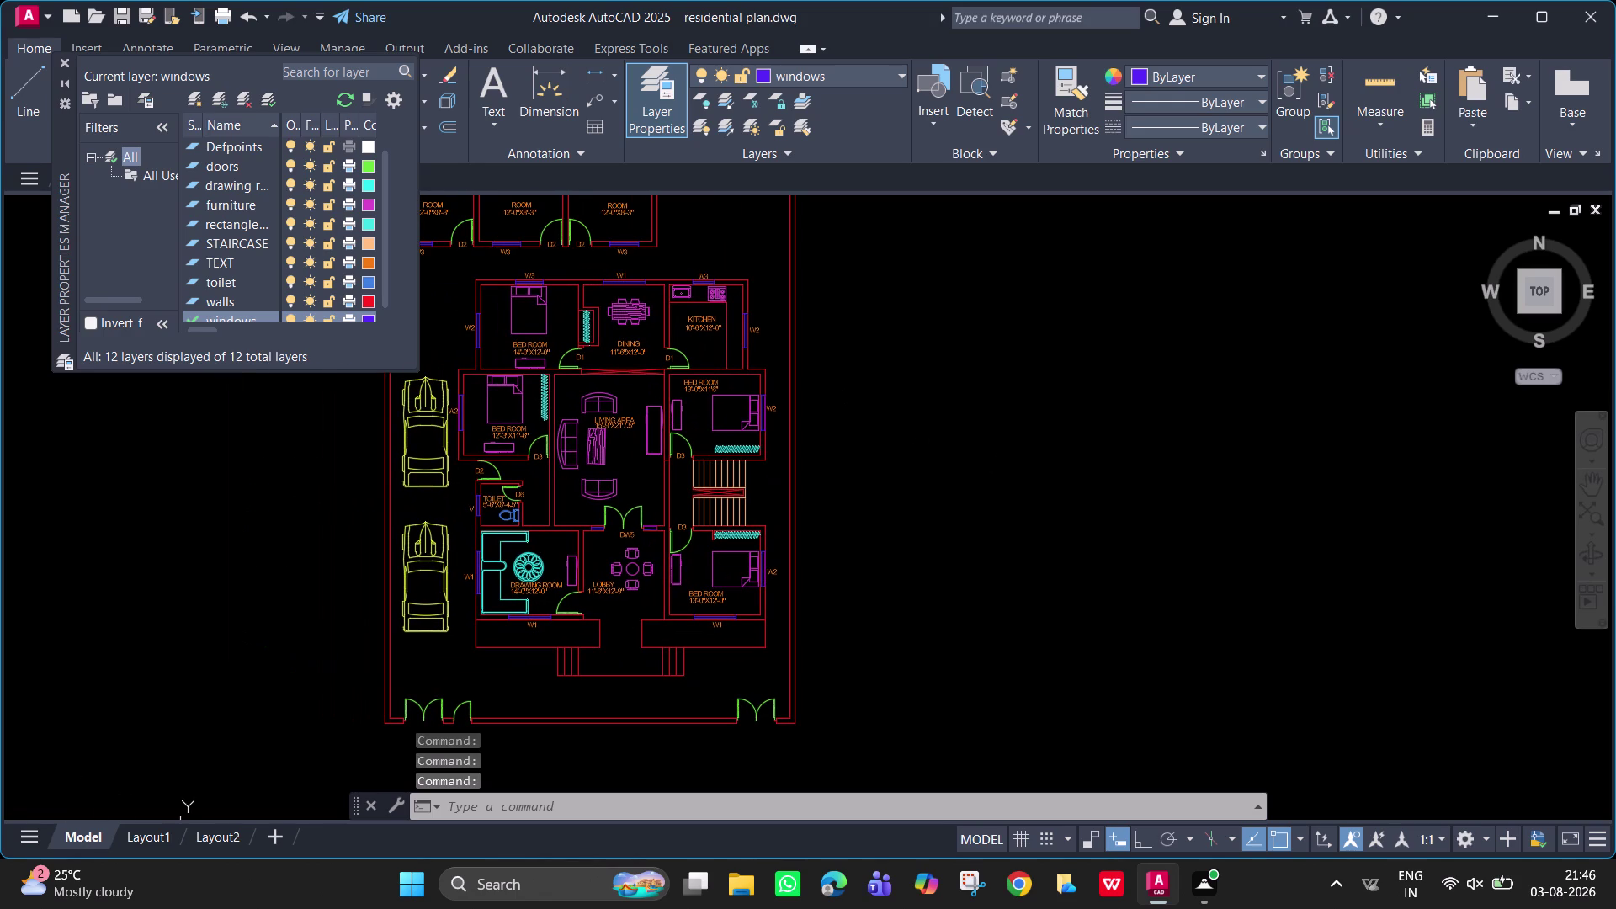
key(h)
key(Return)
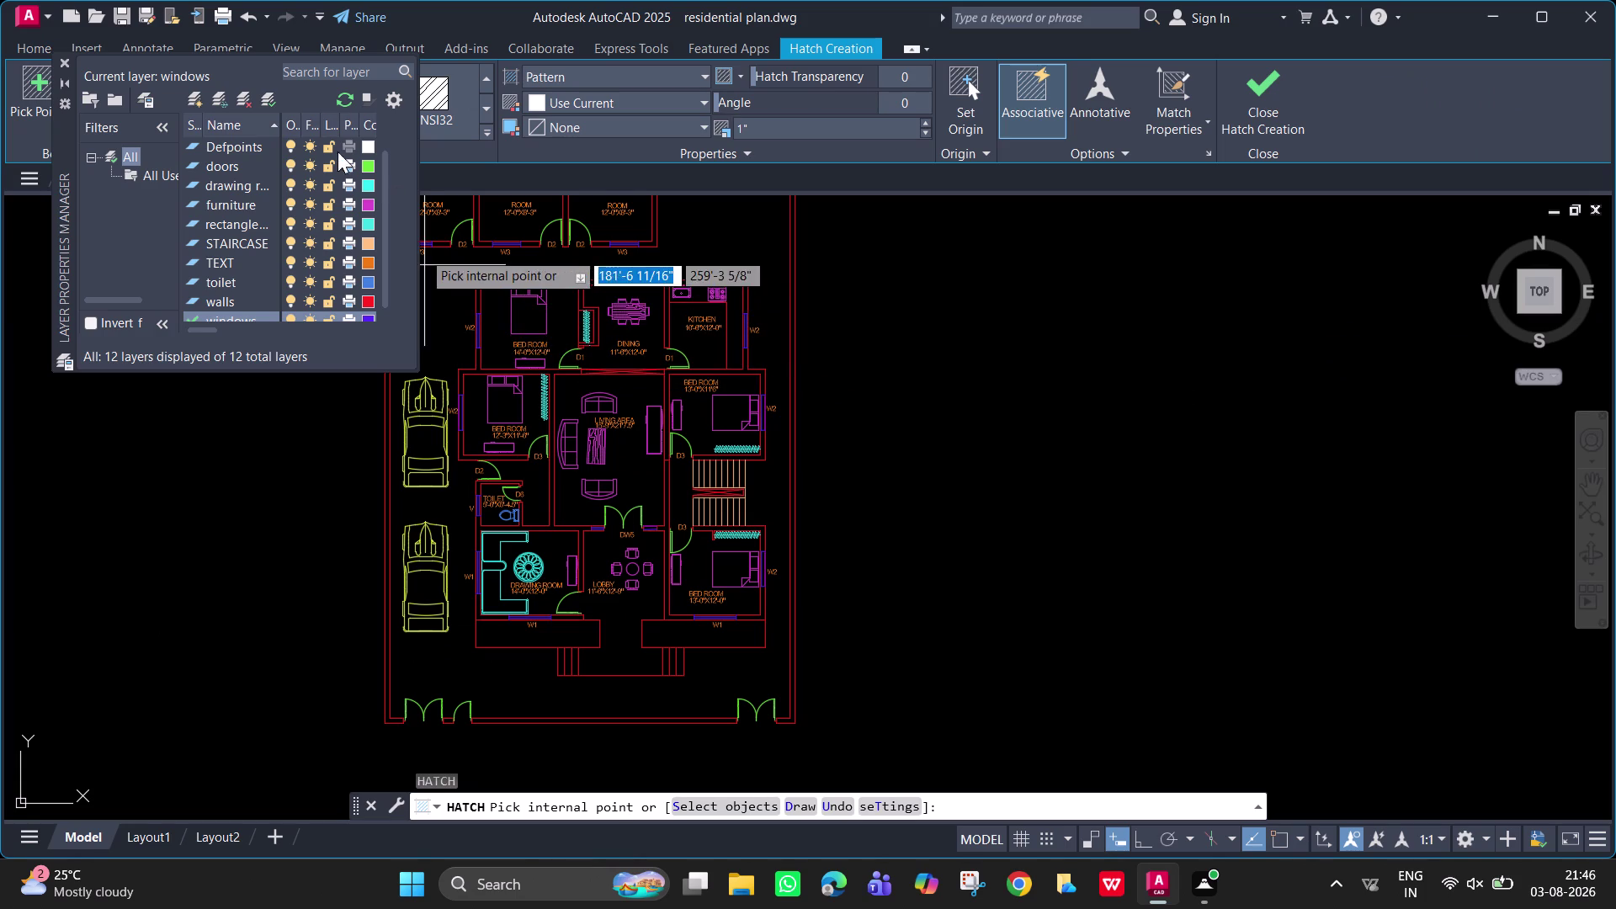
Close the layer list and browse through the hatch pattern gallery.
click(64, 63)
middle_drag(379, 297, 444, 498)
scroll(up, 3)
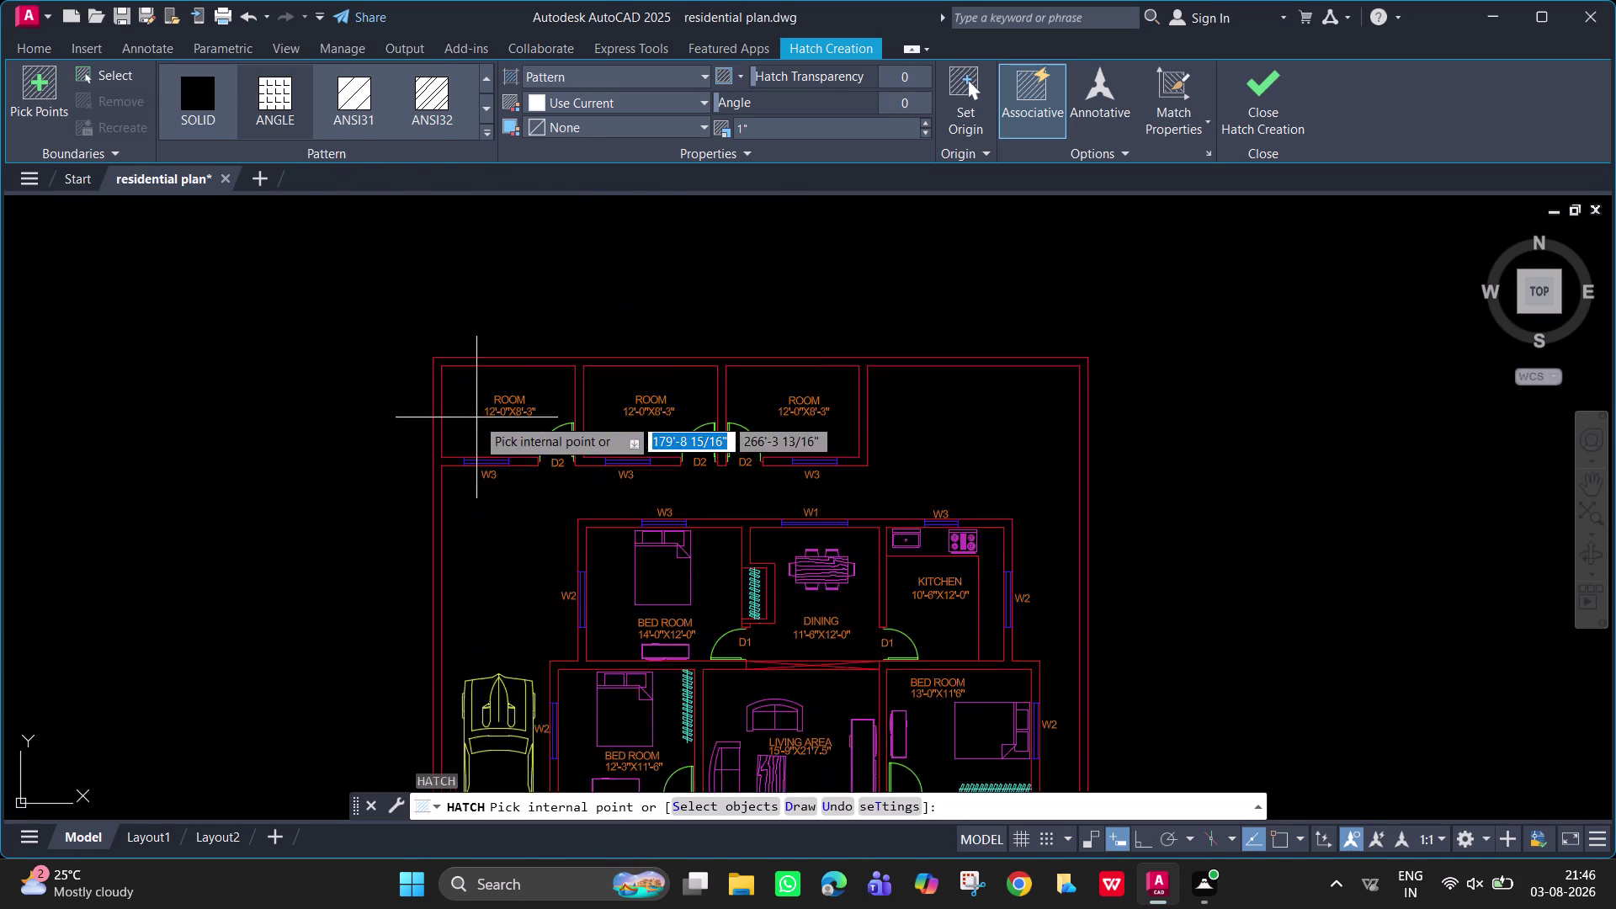
scroll(up, 3)
double_click(491, 75)
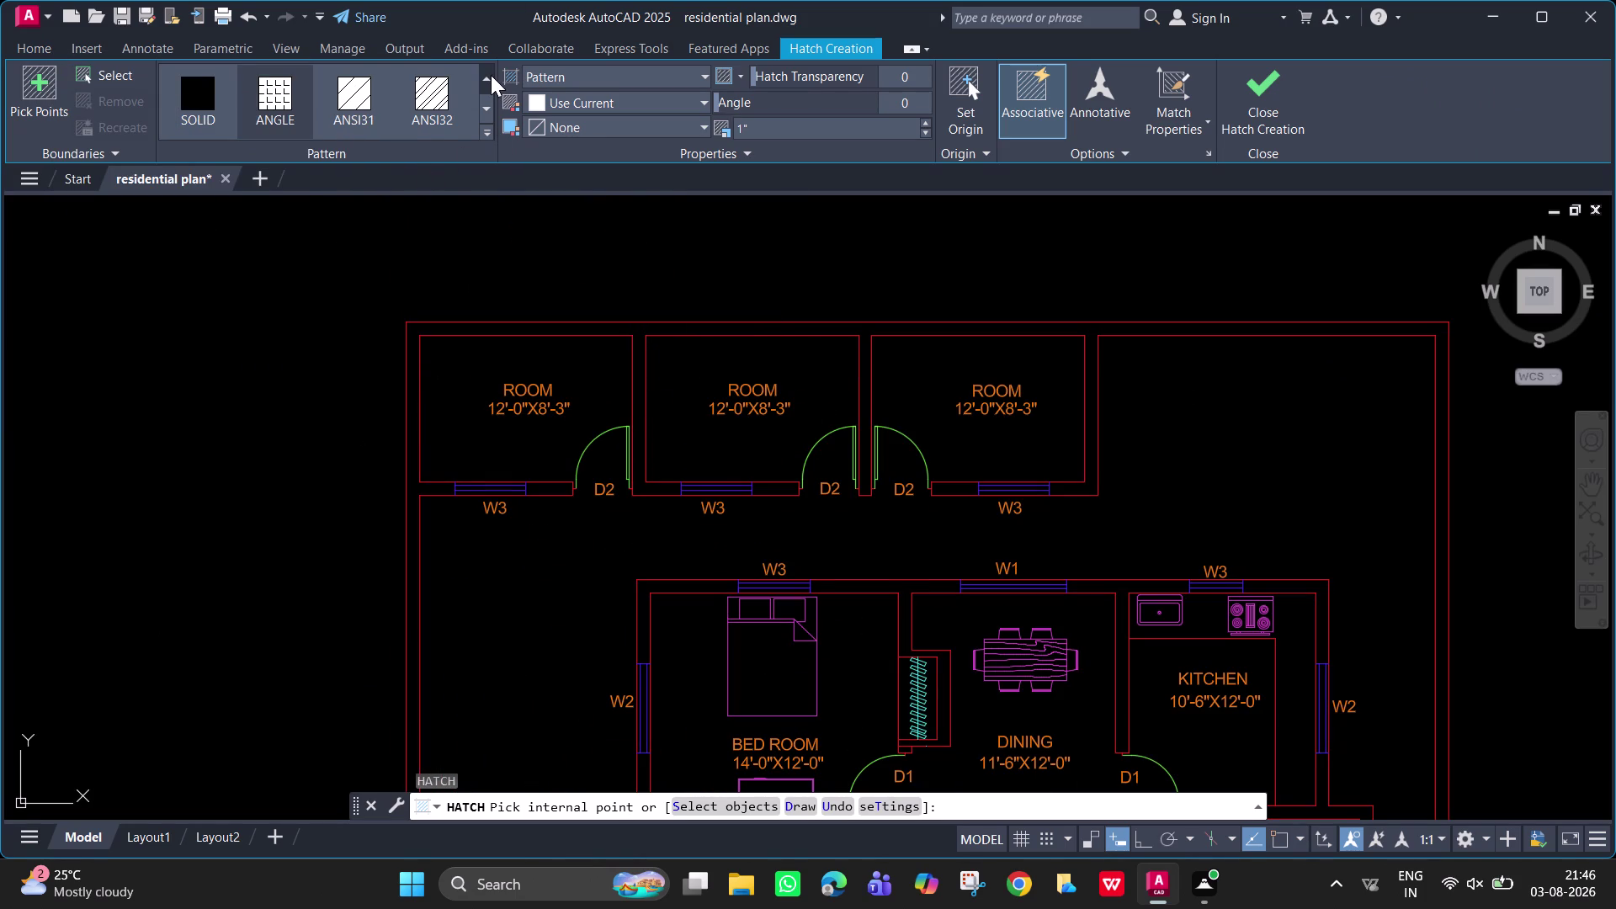
click(490, 110)
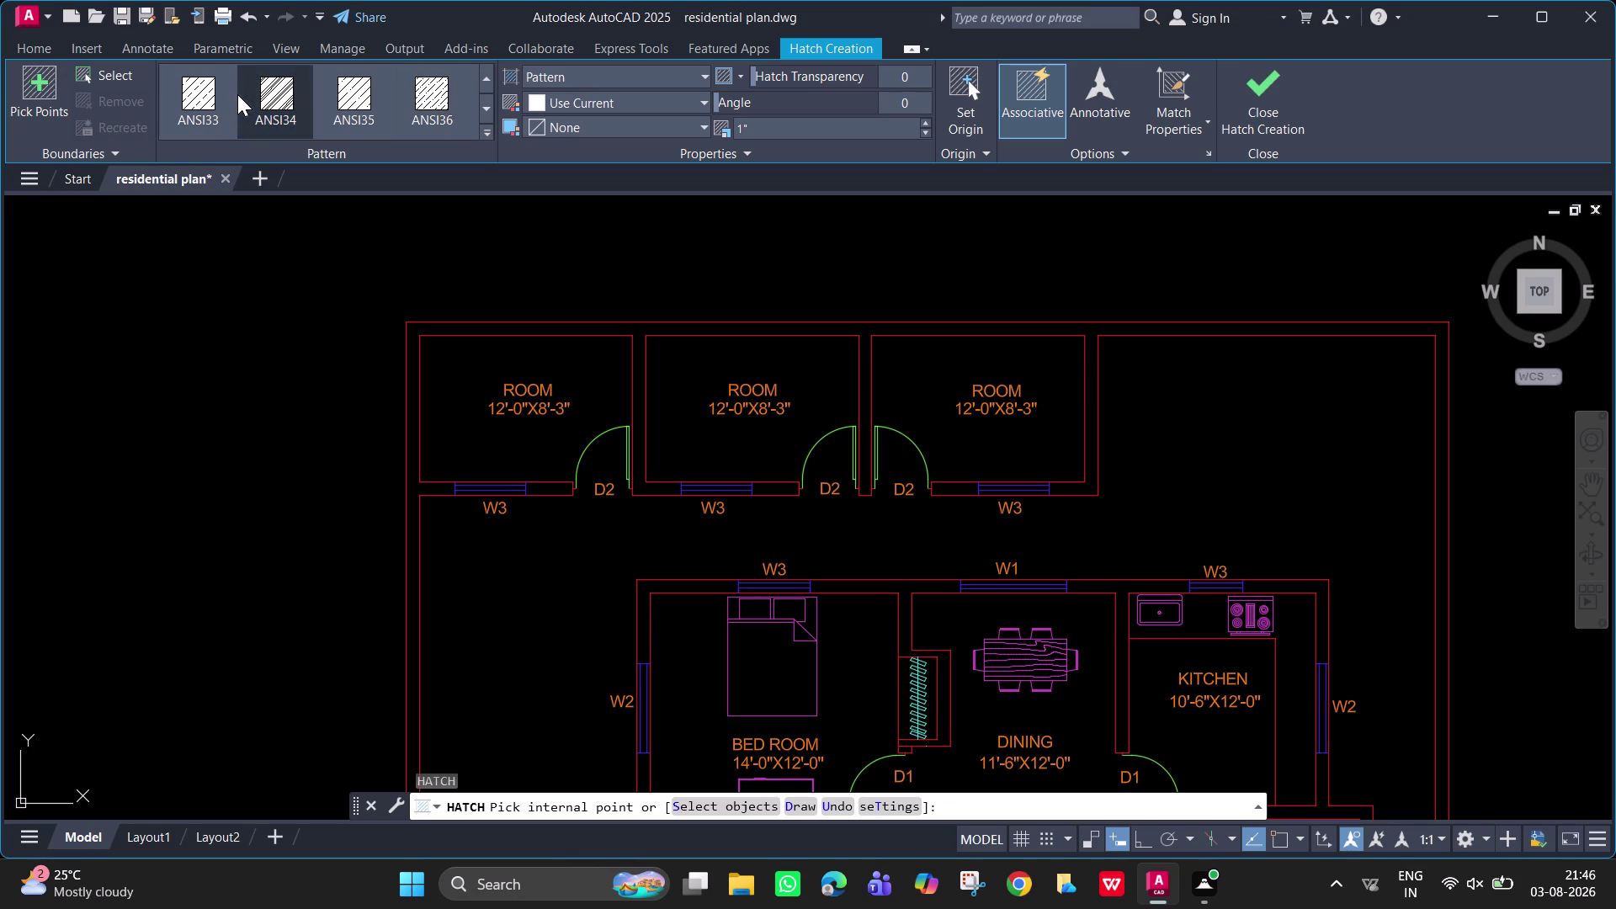
click(488, 106)
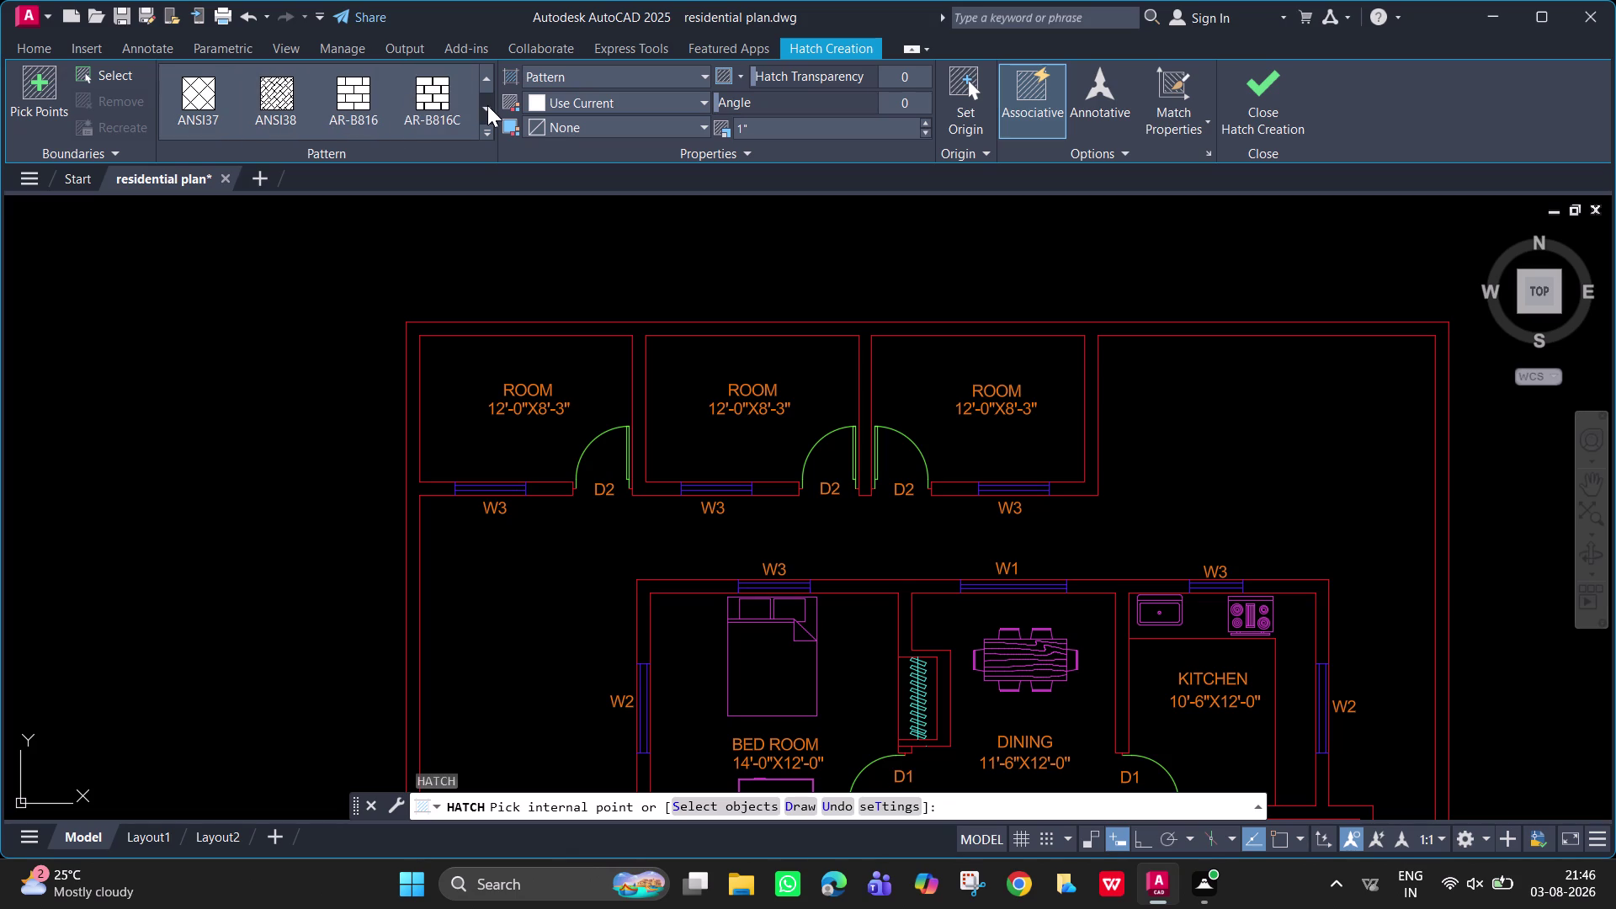
click(494, 105)
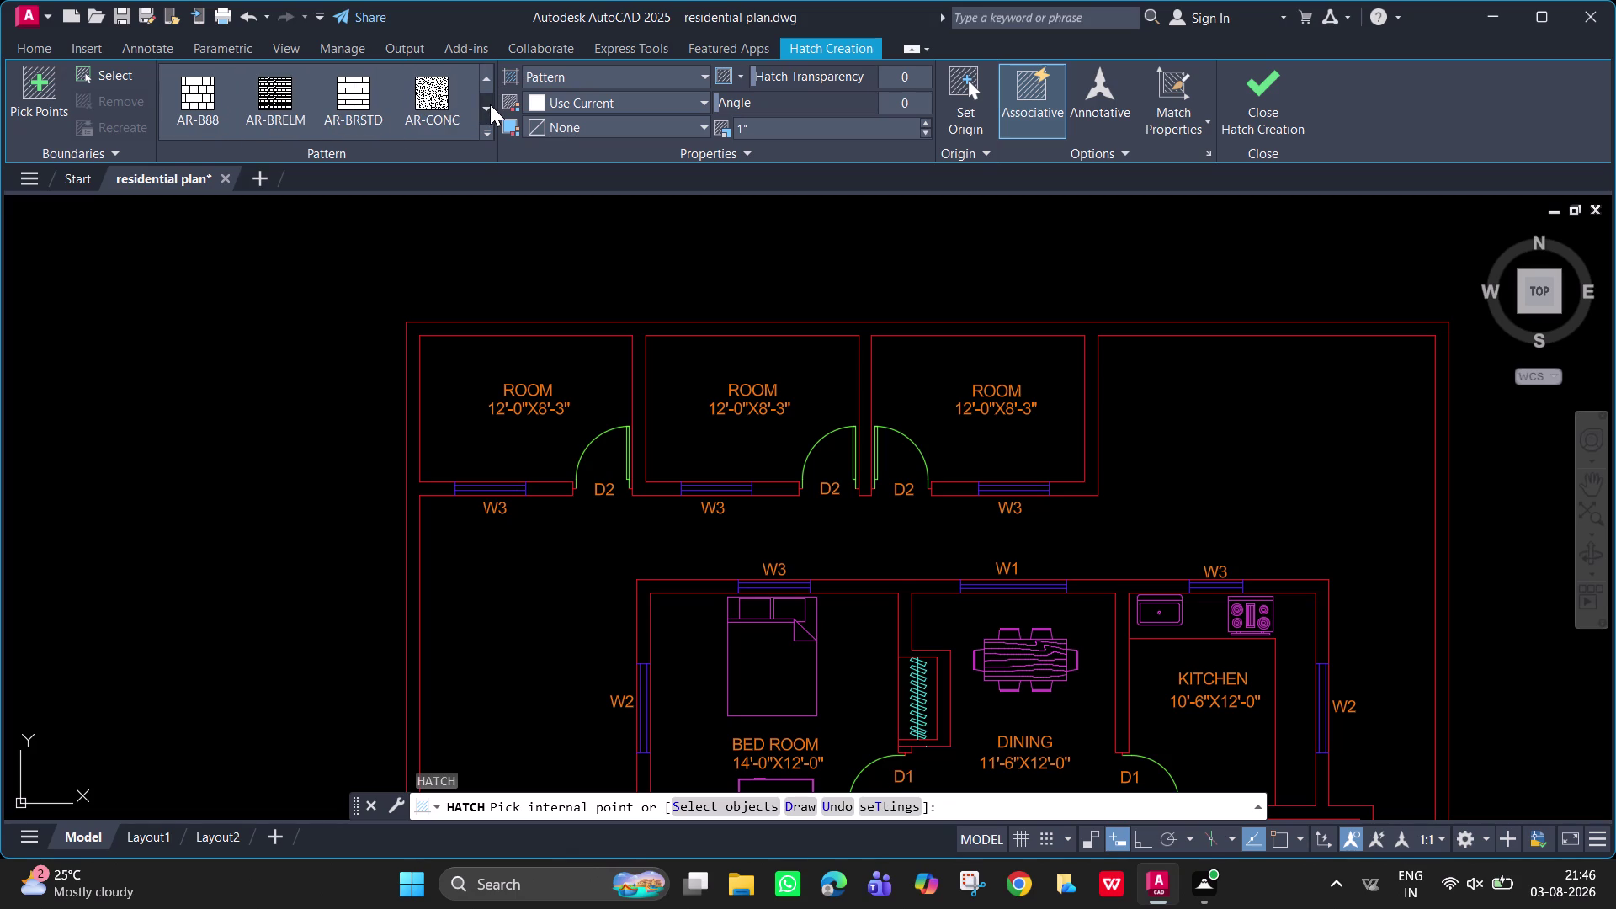
Choose the ANSI31 diagonal-line pattern and pick the area above the top-left ROOM.
click(489, 104)
click(487, 73)
triple_click(487, 73)
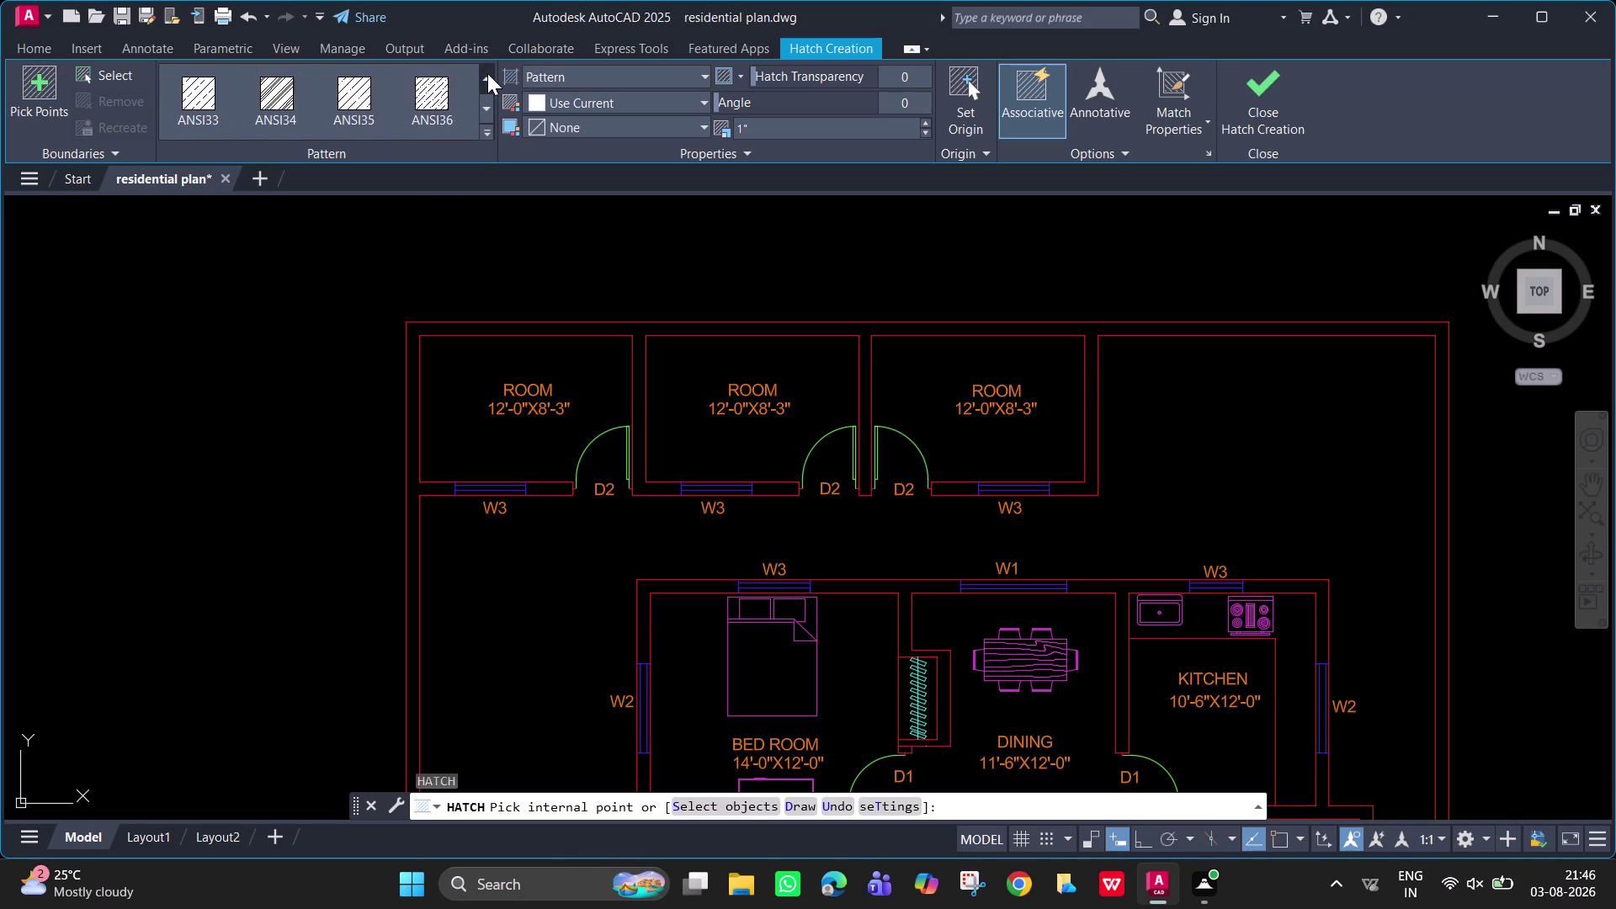
click(490, 76)
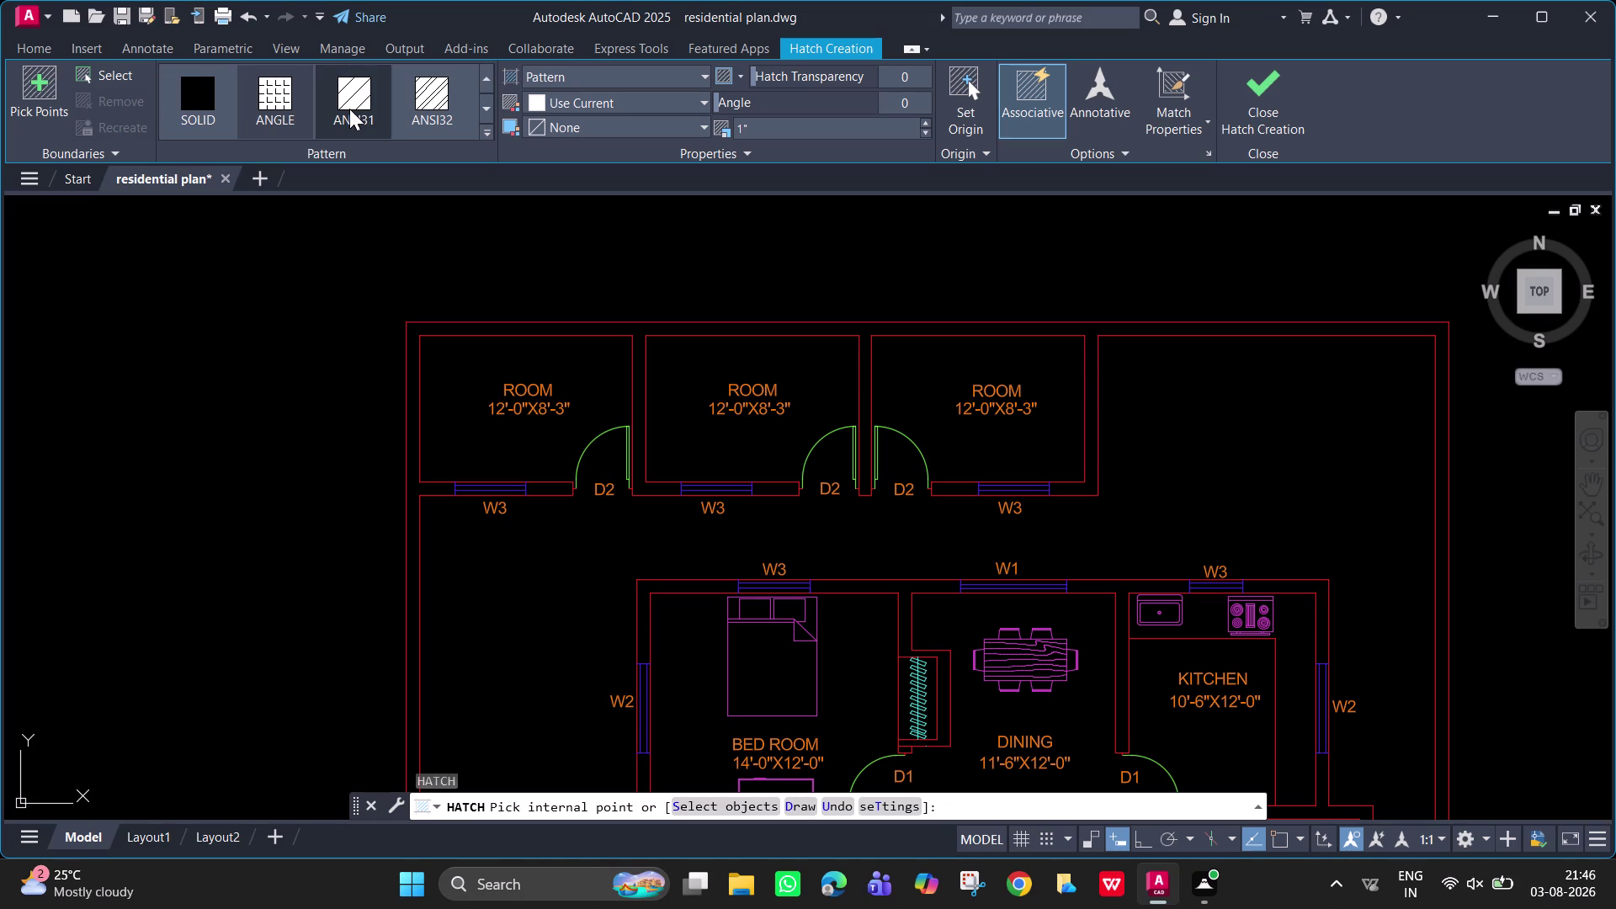
click(349, 107)
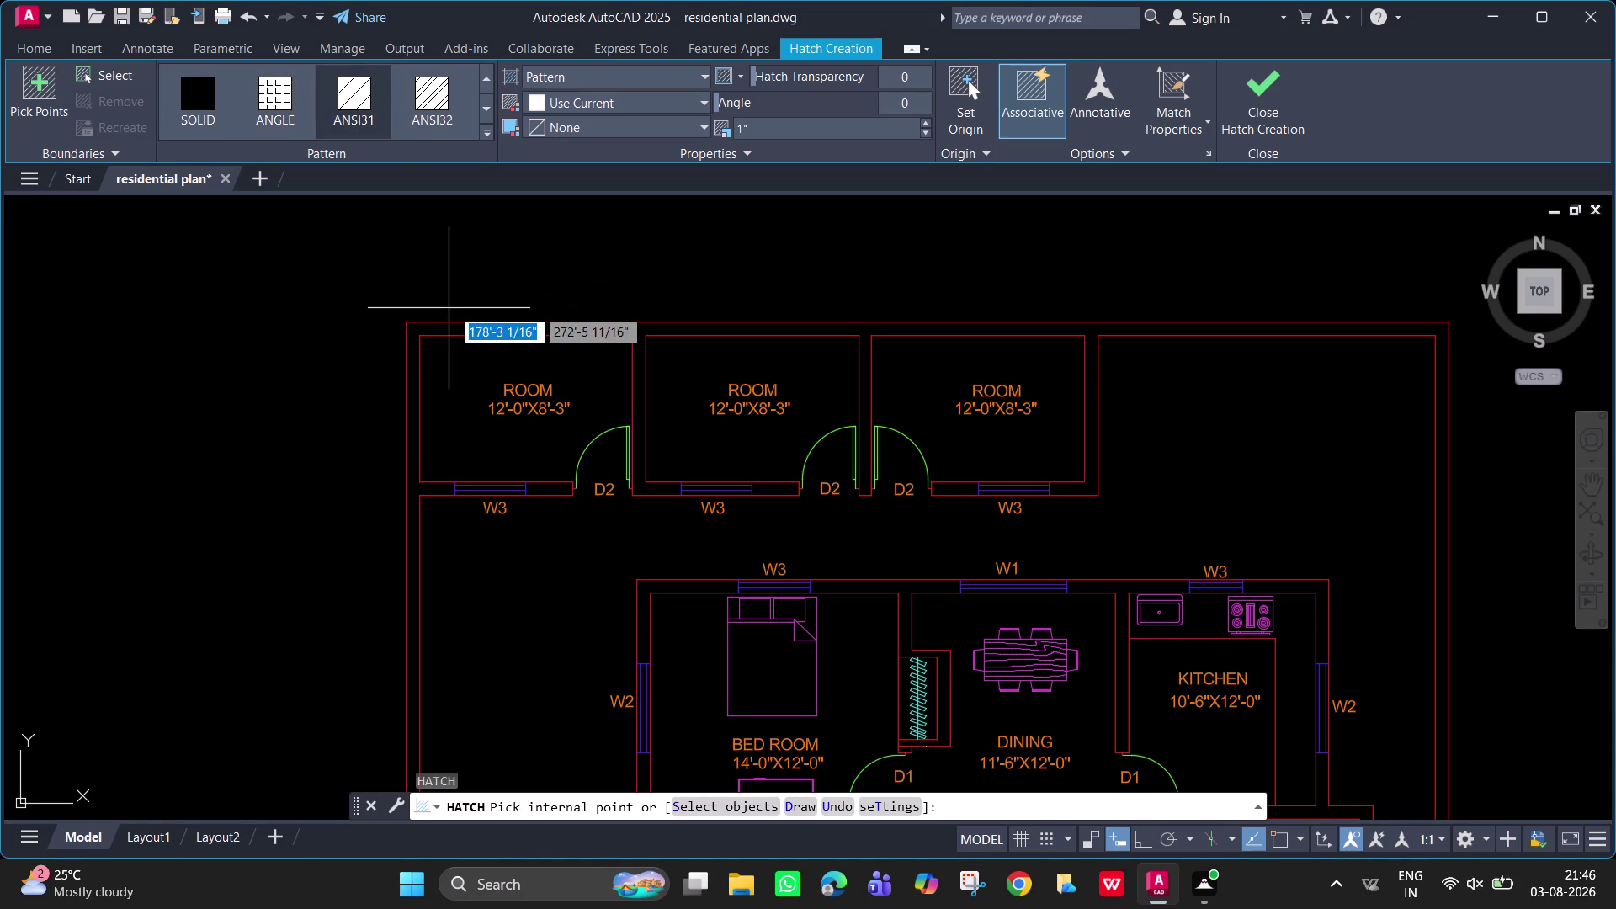
click(481, 331)
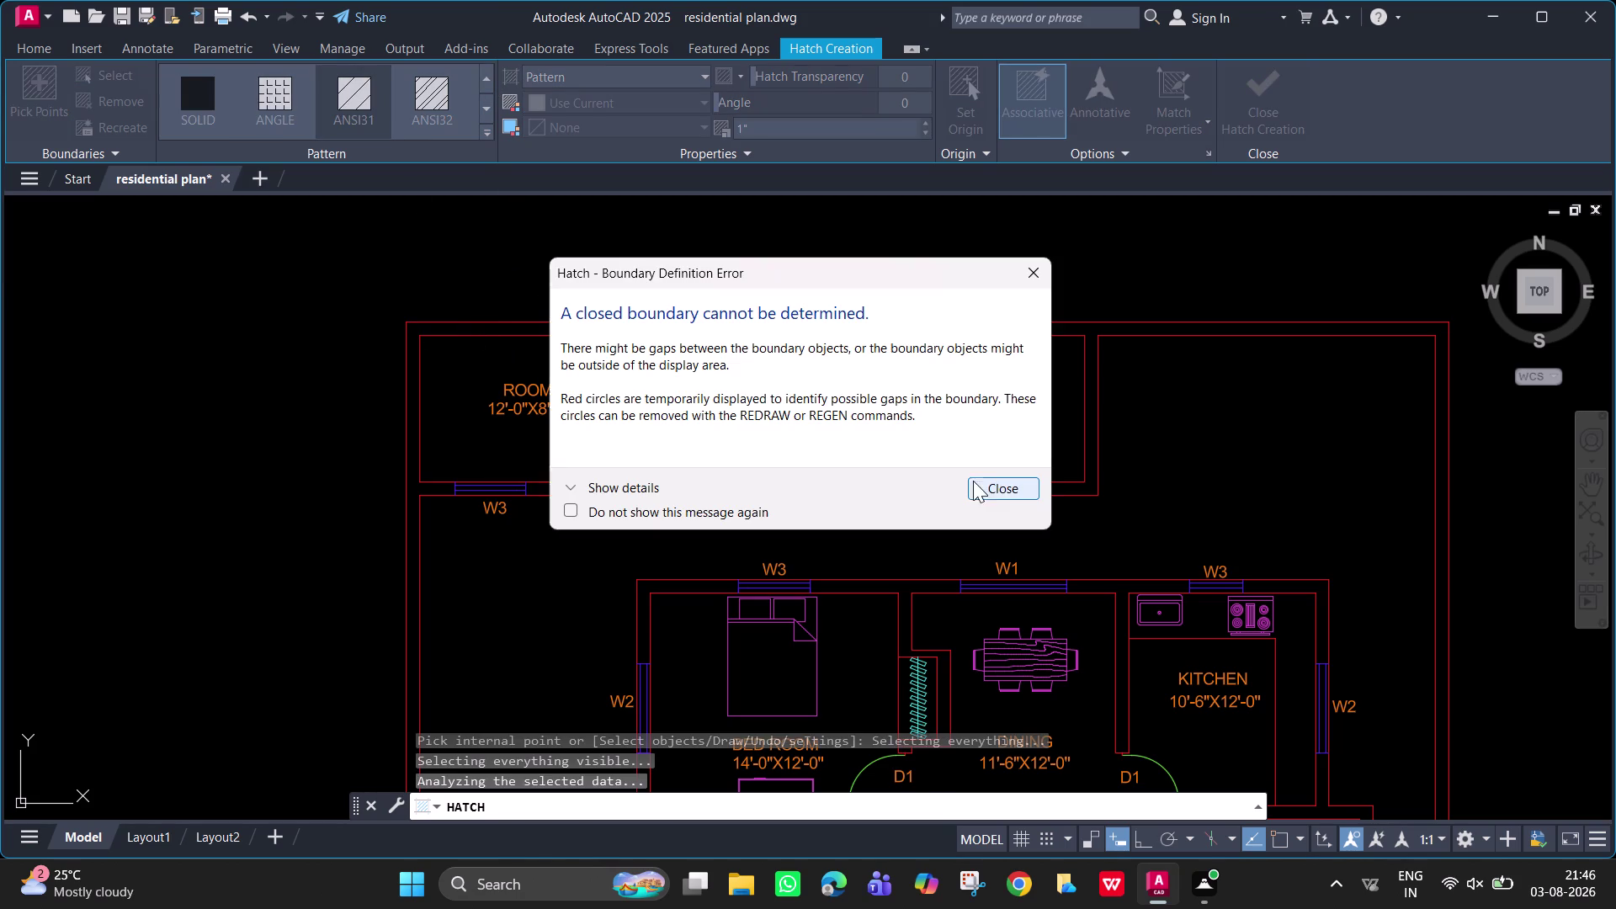
Retry hatch picks in the middle ROOM and beside the top-left ROOM, both failing.
click(1004, 495)
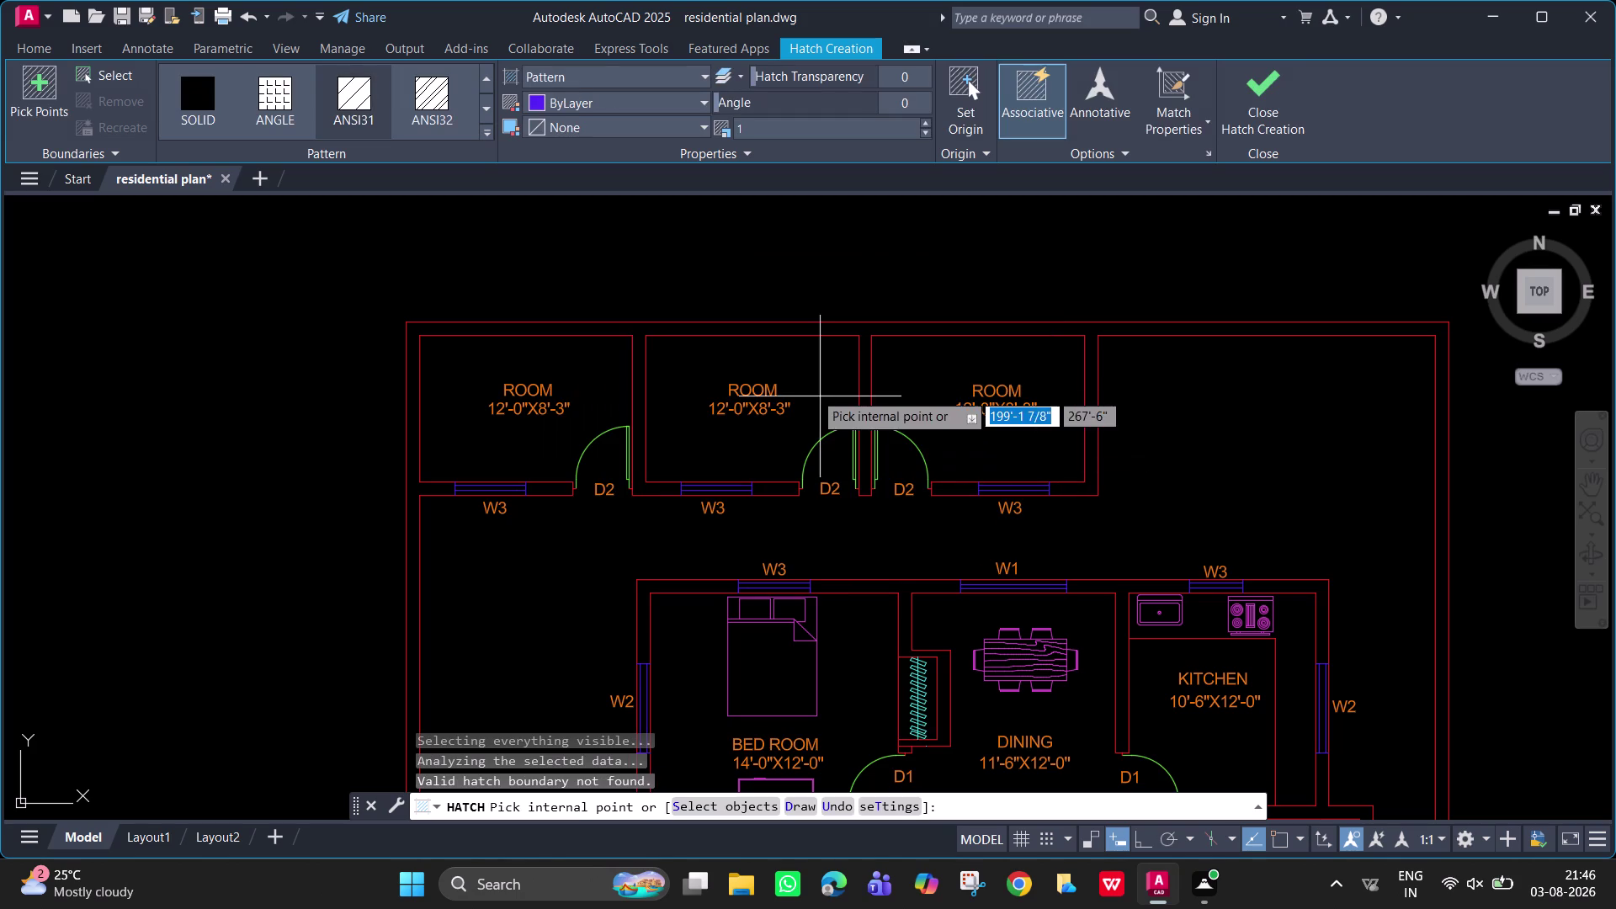
click(883, 326)
click(974, 484)
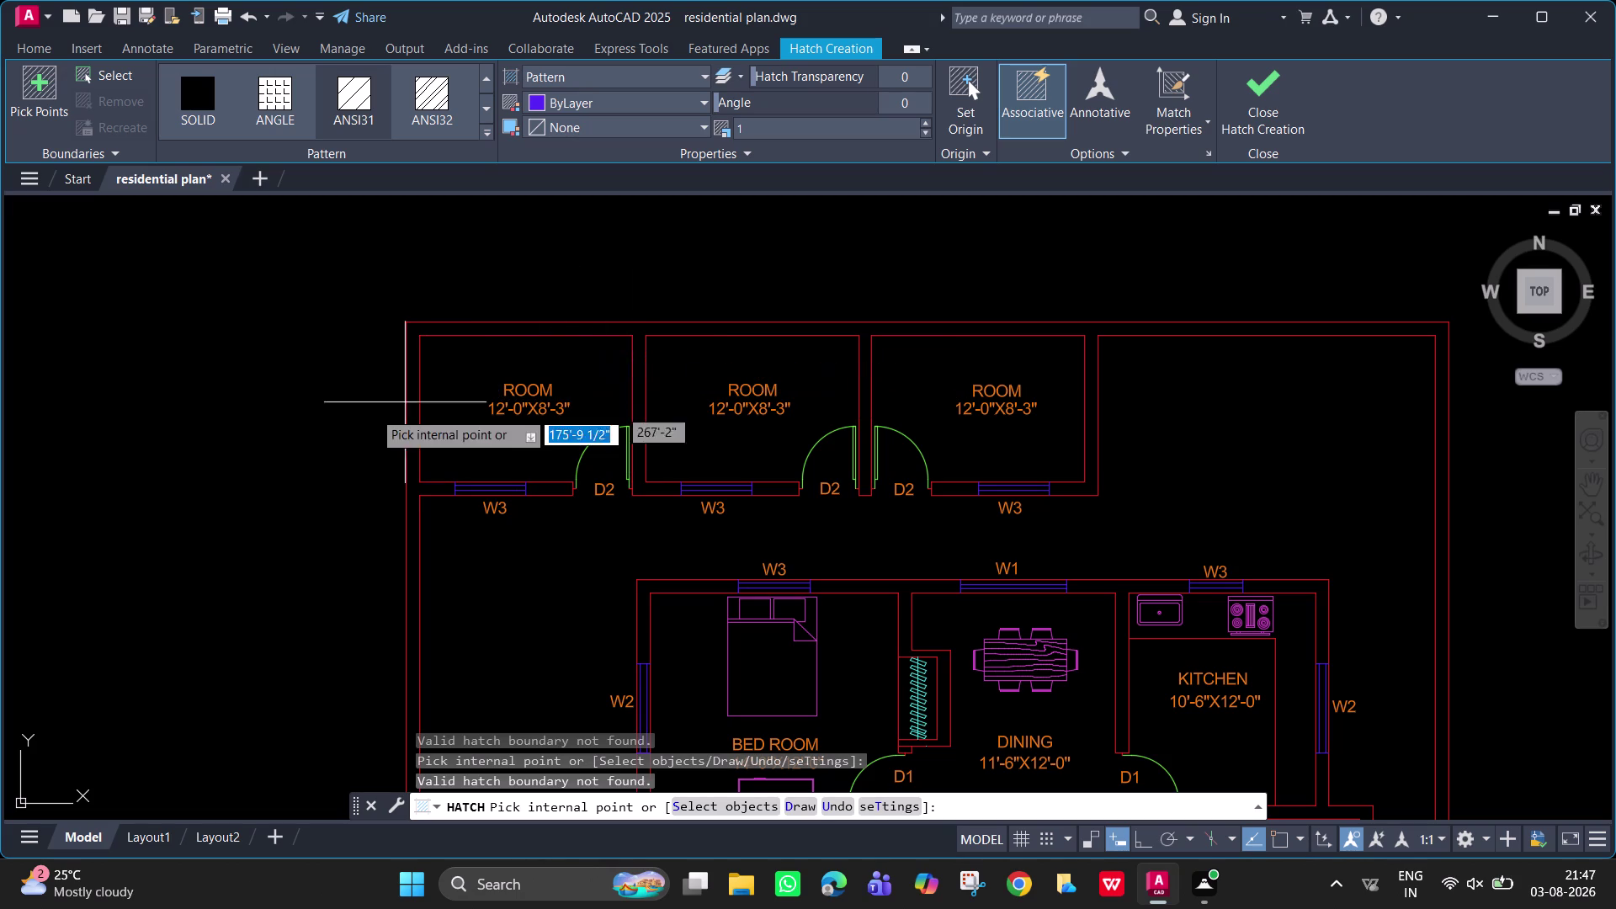
click(415, 472)
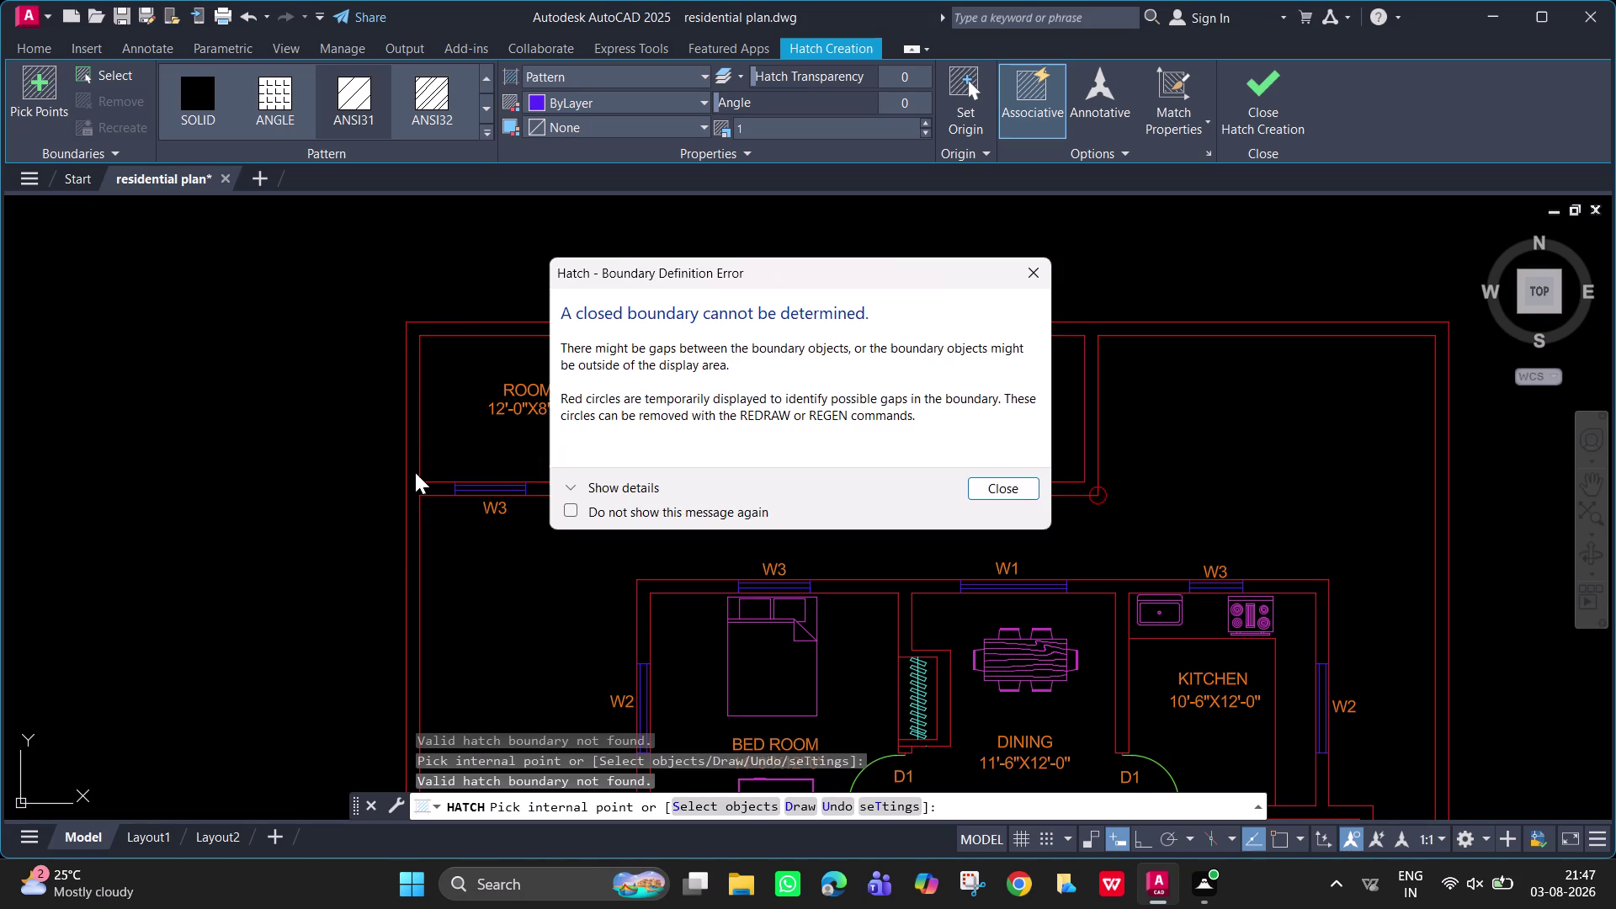
click(983, 490)
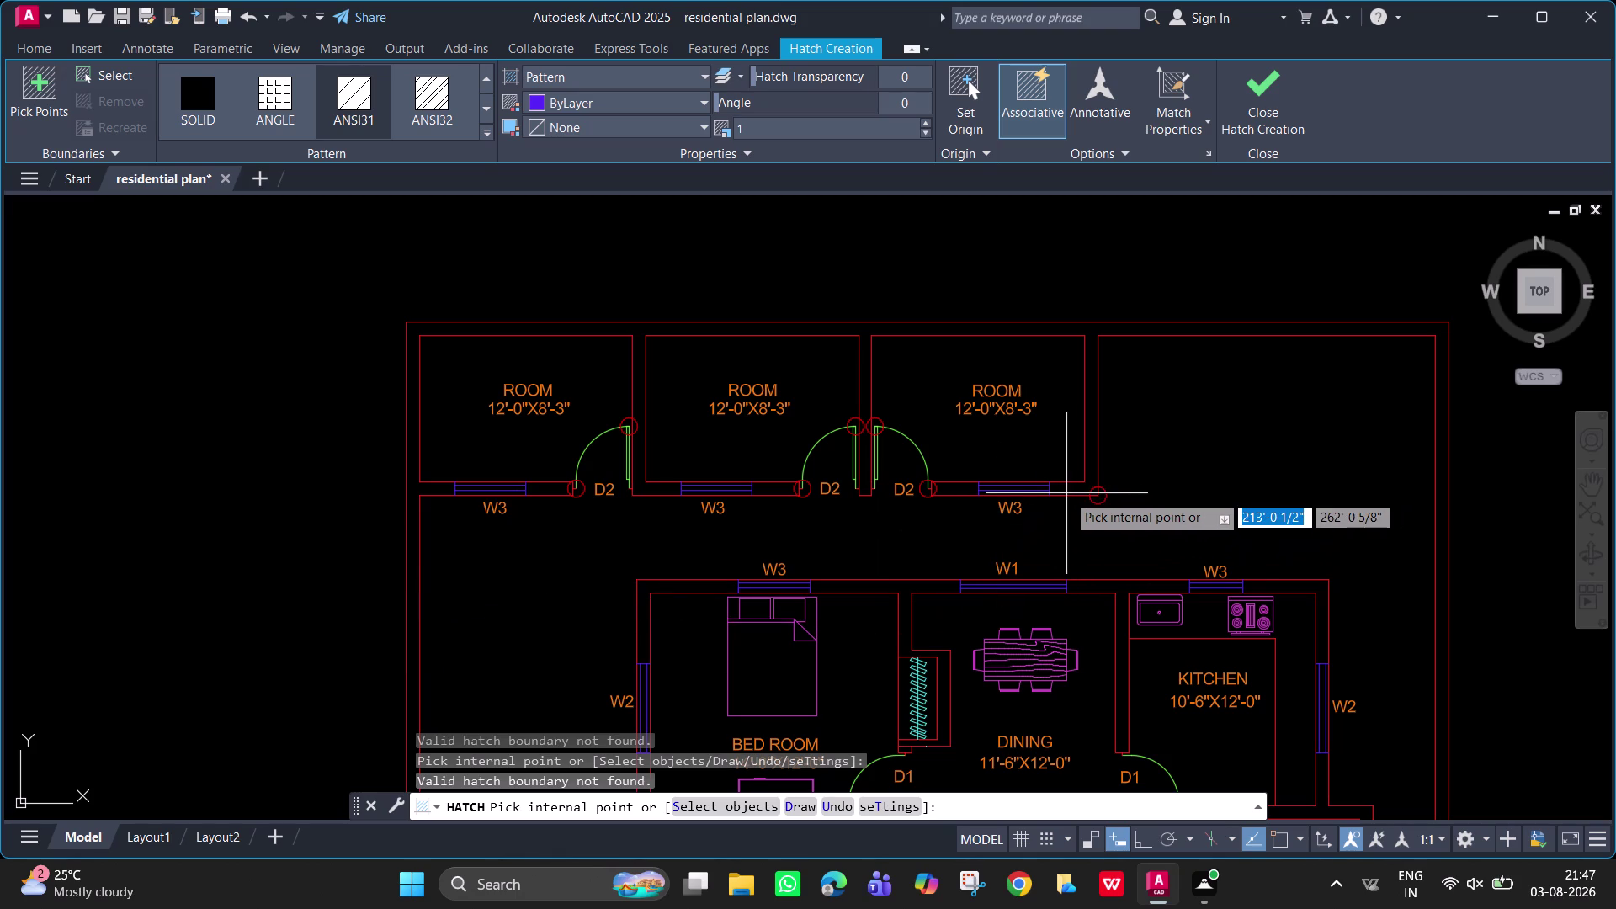
Cancel the HATCH command and any remaining command with Esc.
key(Escape)
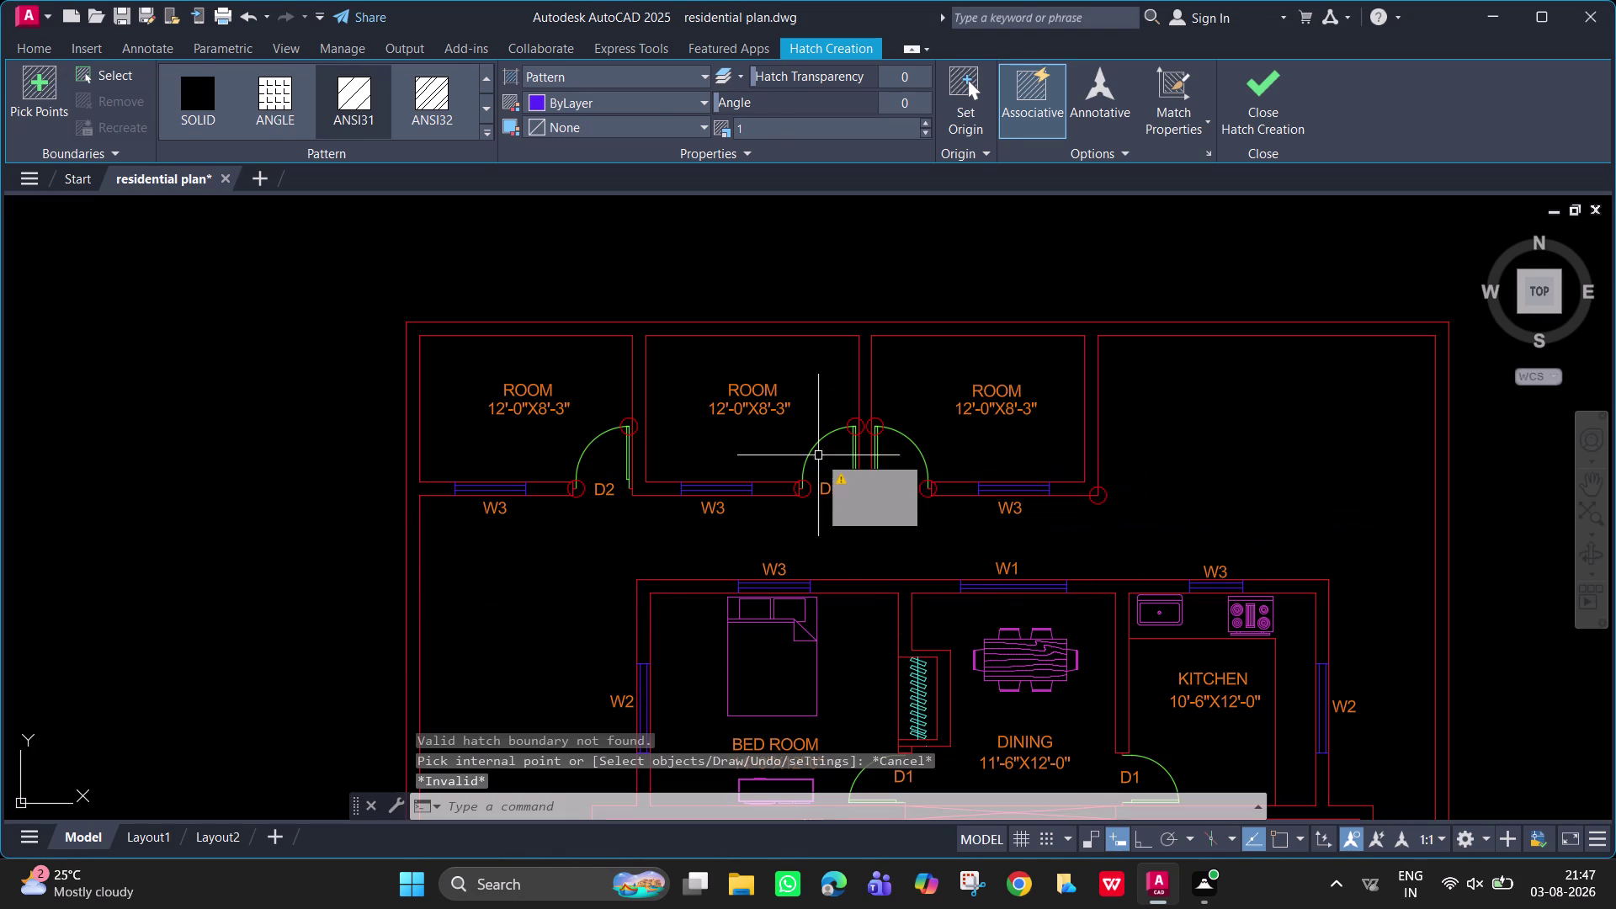
key(Escape)
key(Escape)
key(Escape)
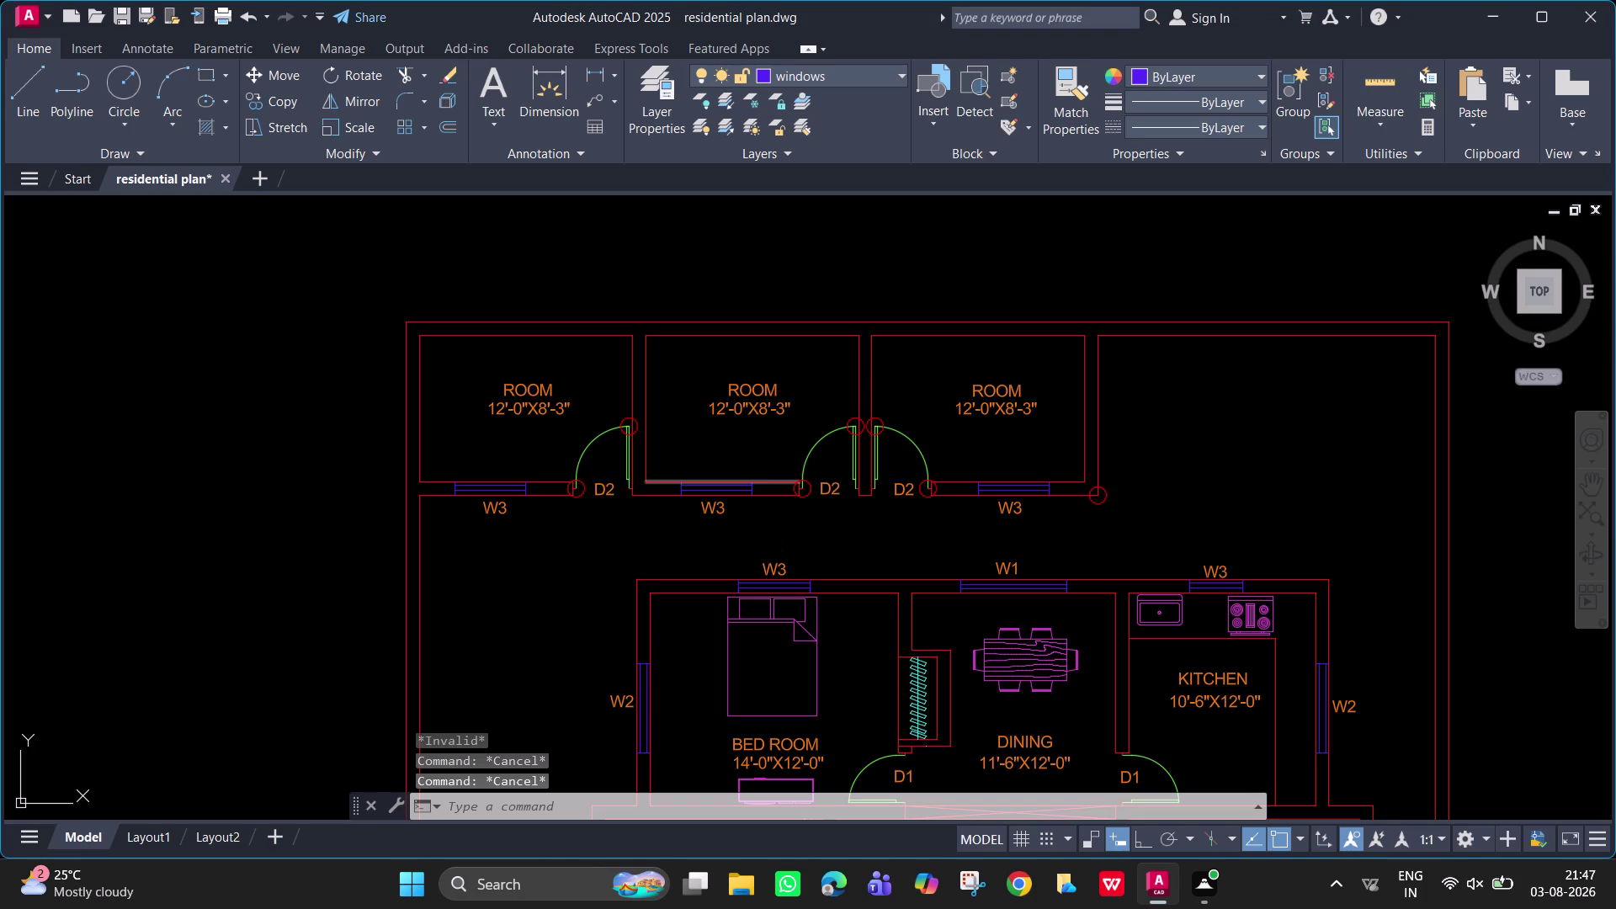
Undo the hatch attempt and bring the upper rooms into view.
key(ctrl+z)
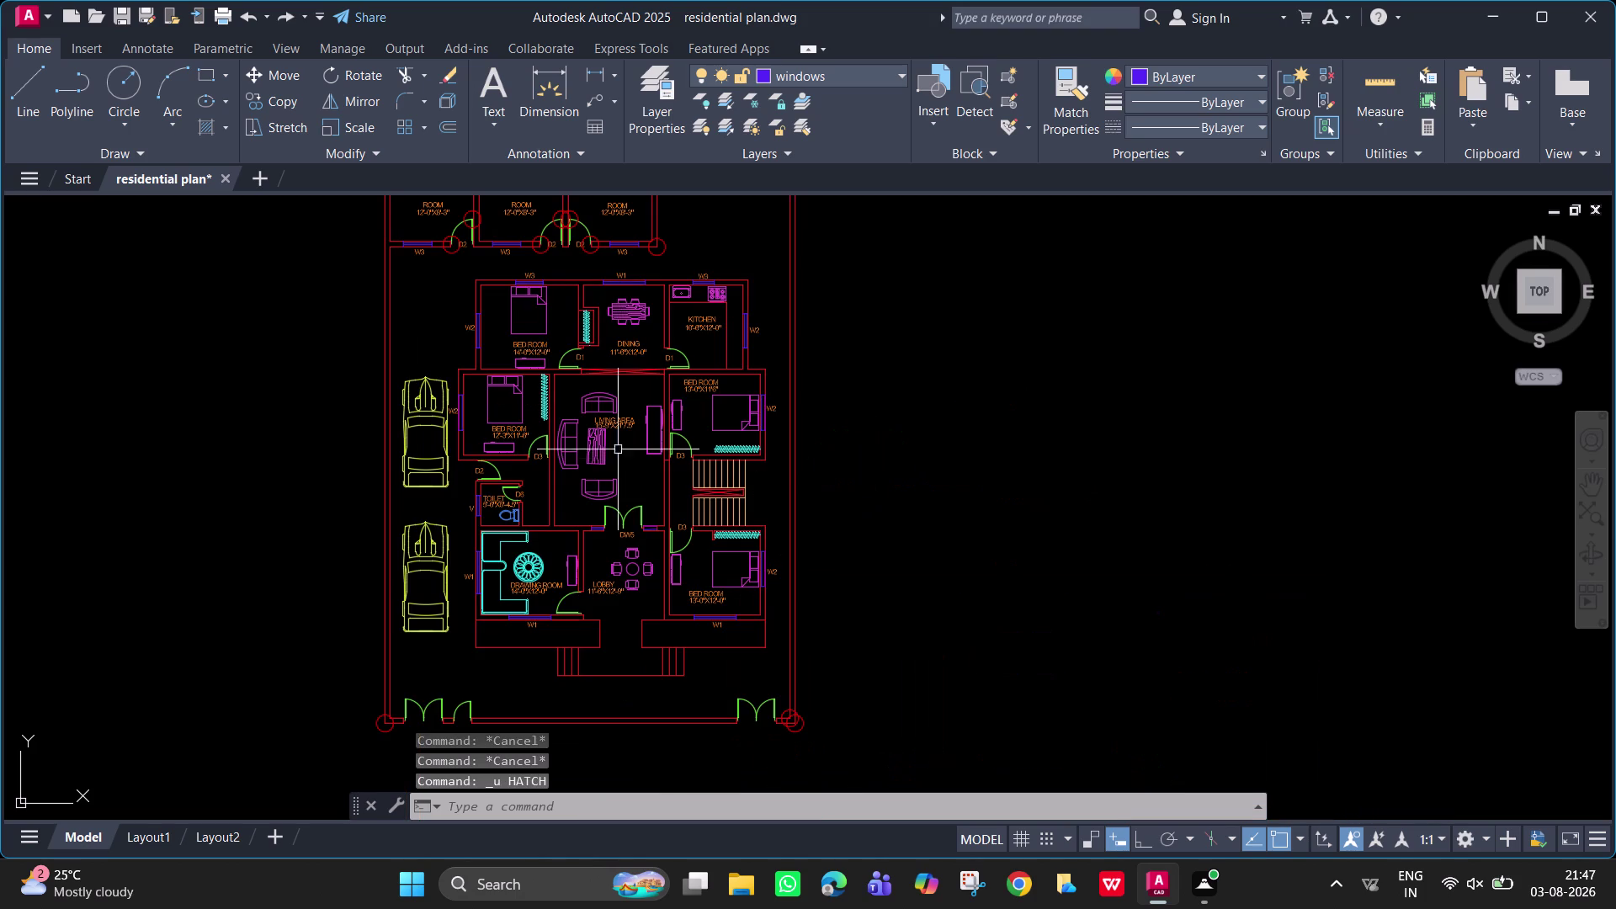
middle_drag(572, 418, 702, 540)
scroll(up, 3)
key(ctrl+z)
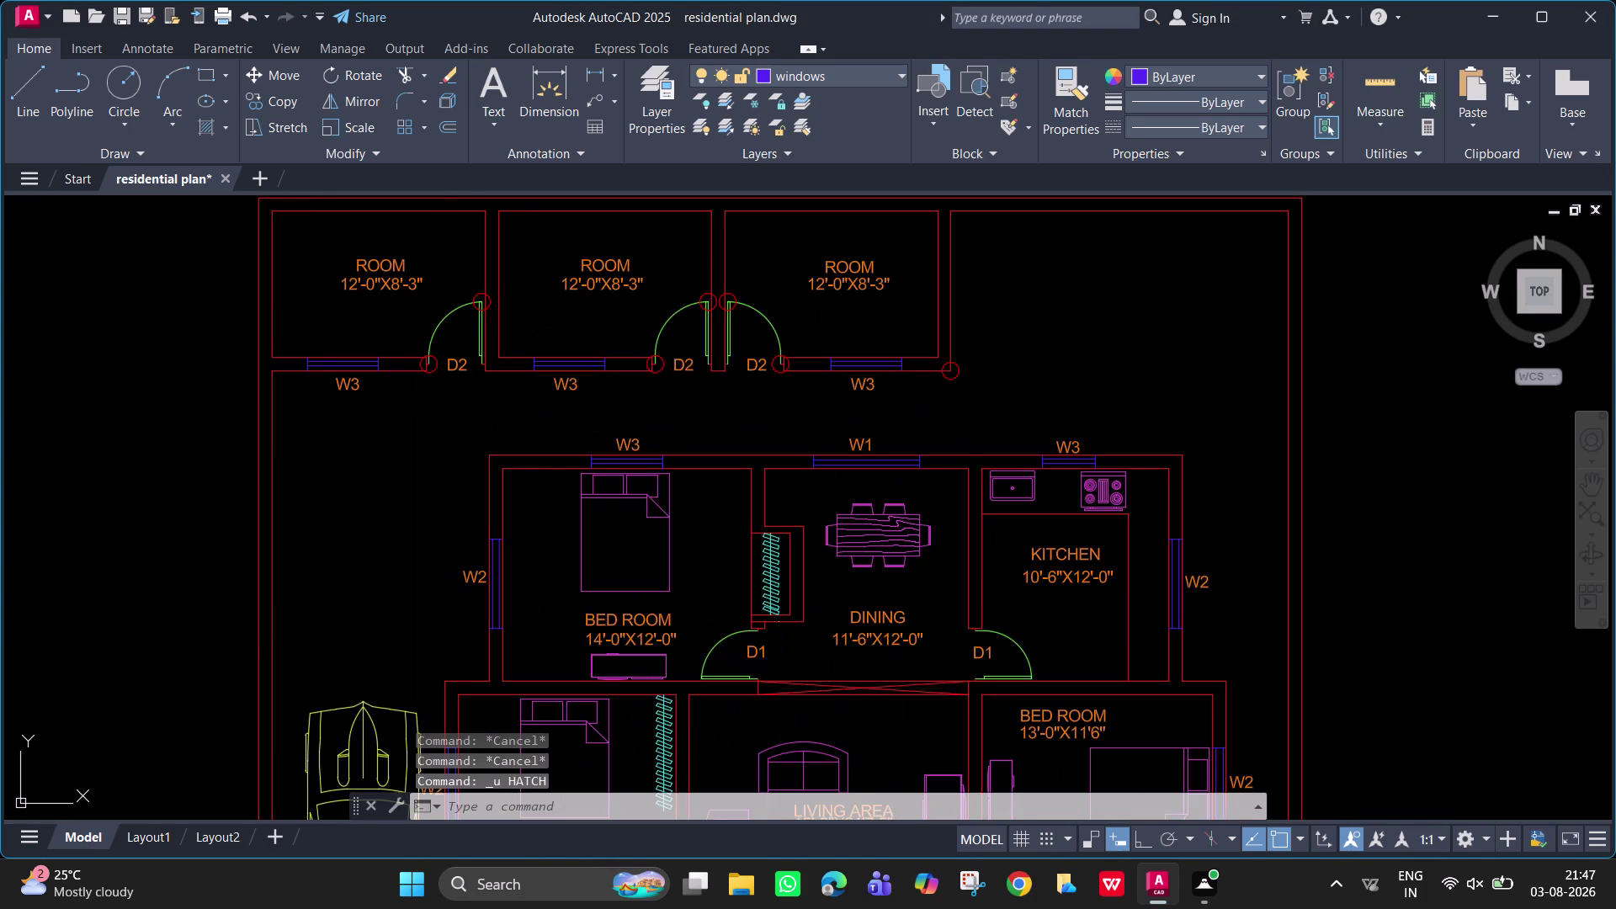
middle_drag(734, 430, 898, 477)
scroll(up, 3)
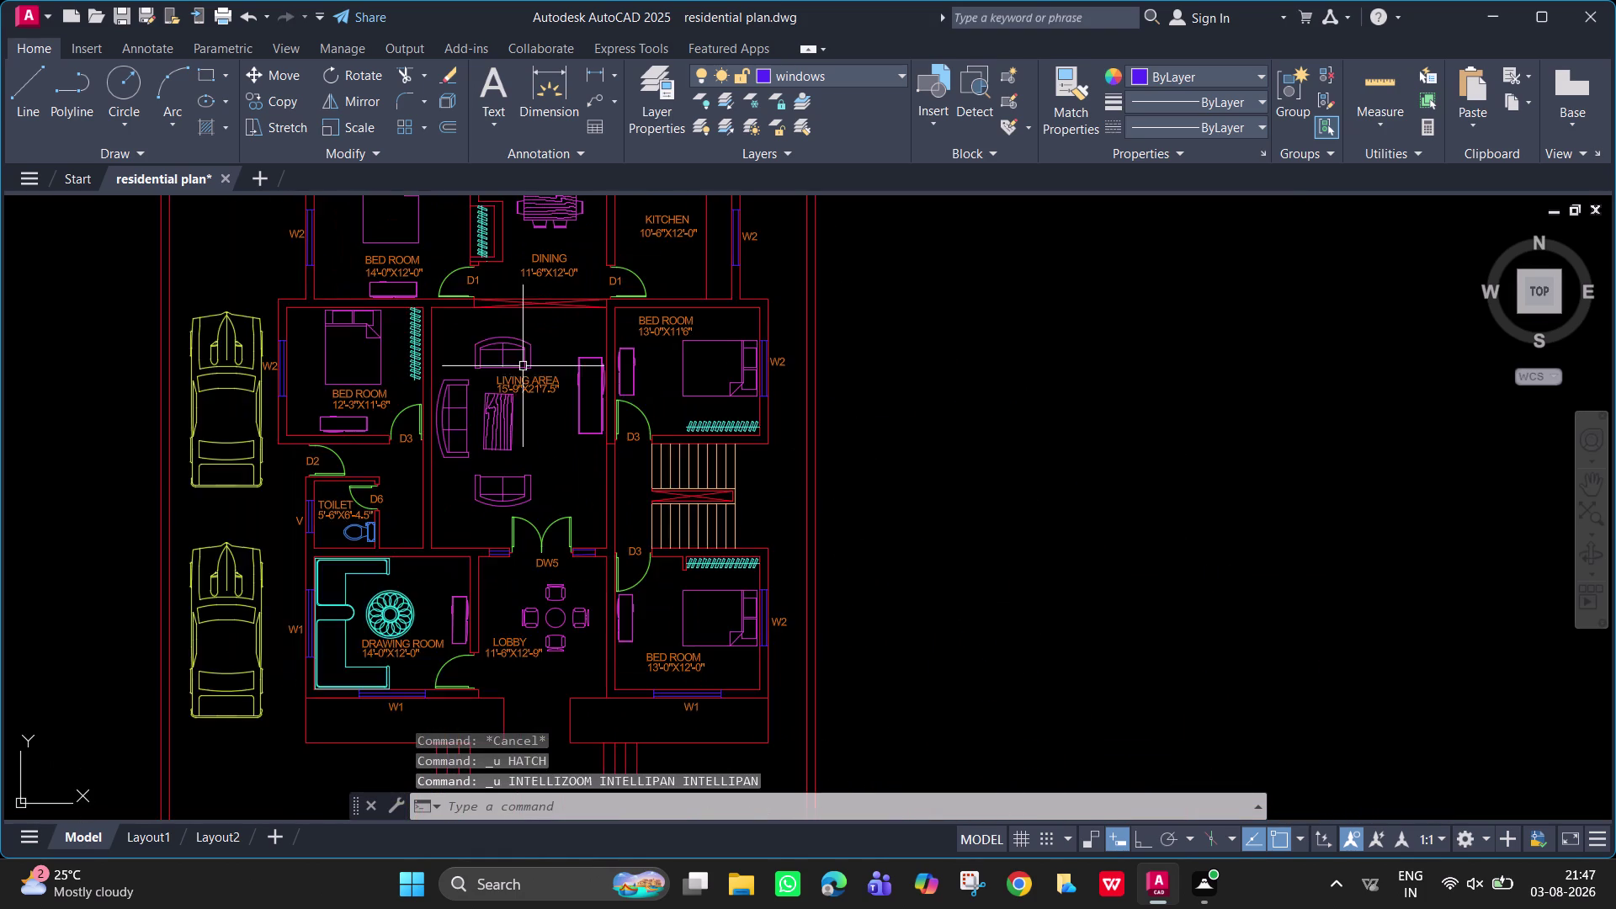
middle_drag(586, 414, 694, 520)
middle_drag(651, 502, 719, 610)
scroll(up, 3)
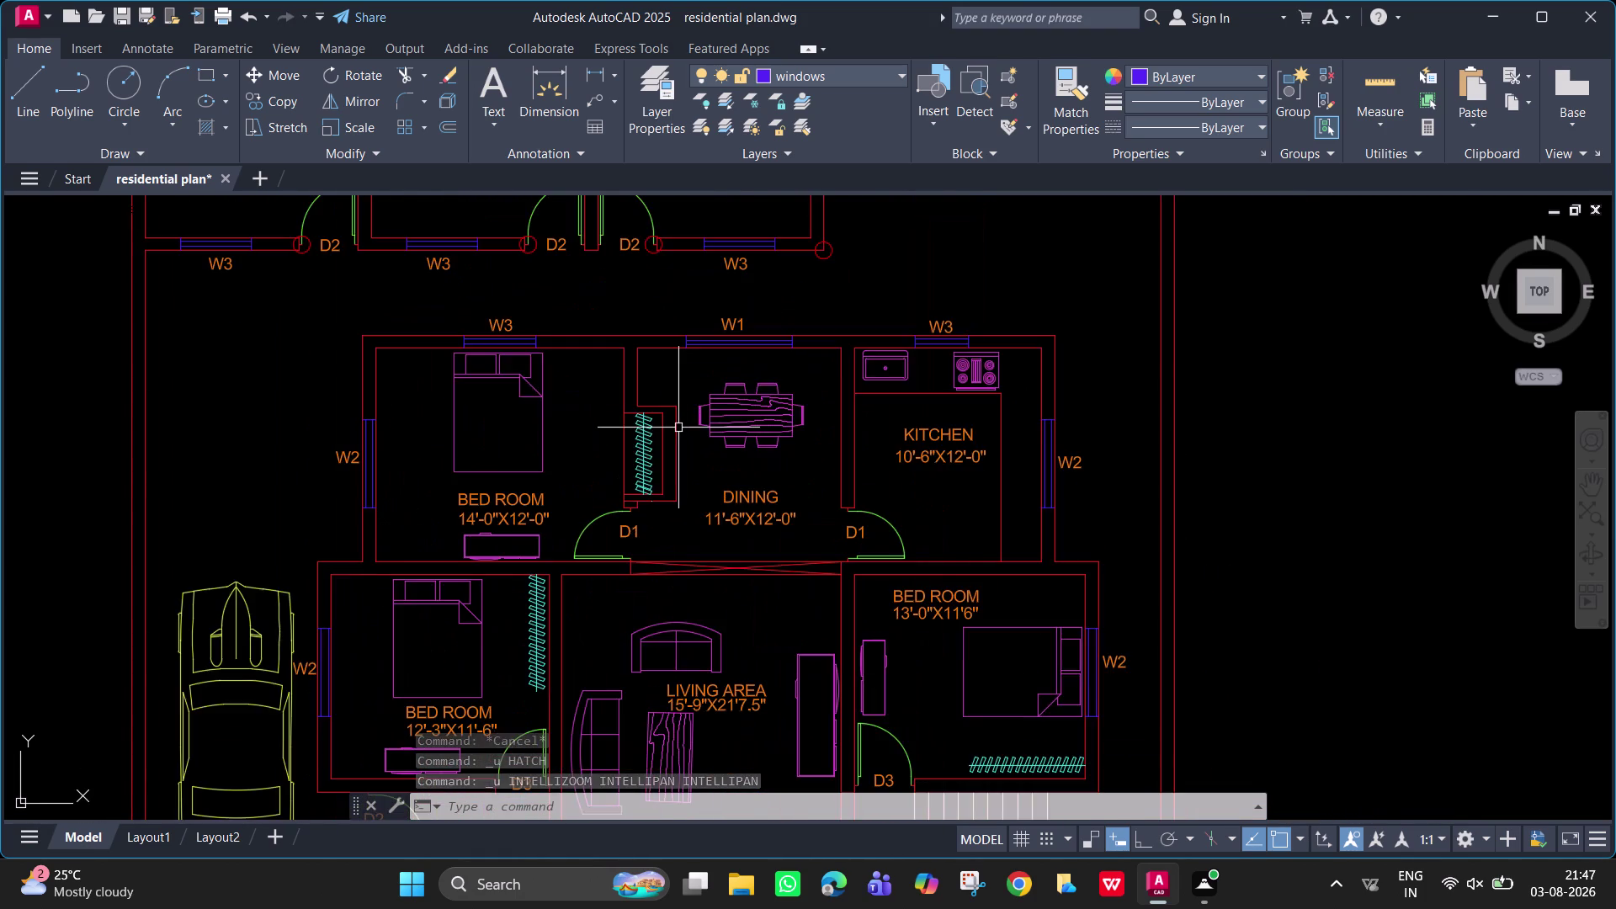
scroll(up, 3)
middle_drag(681, 447, 723, 590)
middle_drag(679, 495, 779, 623)
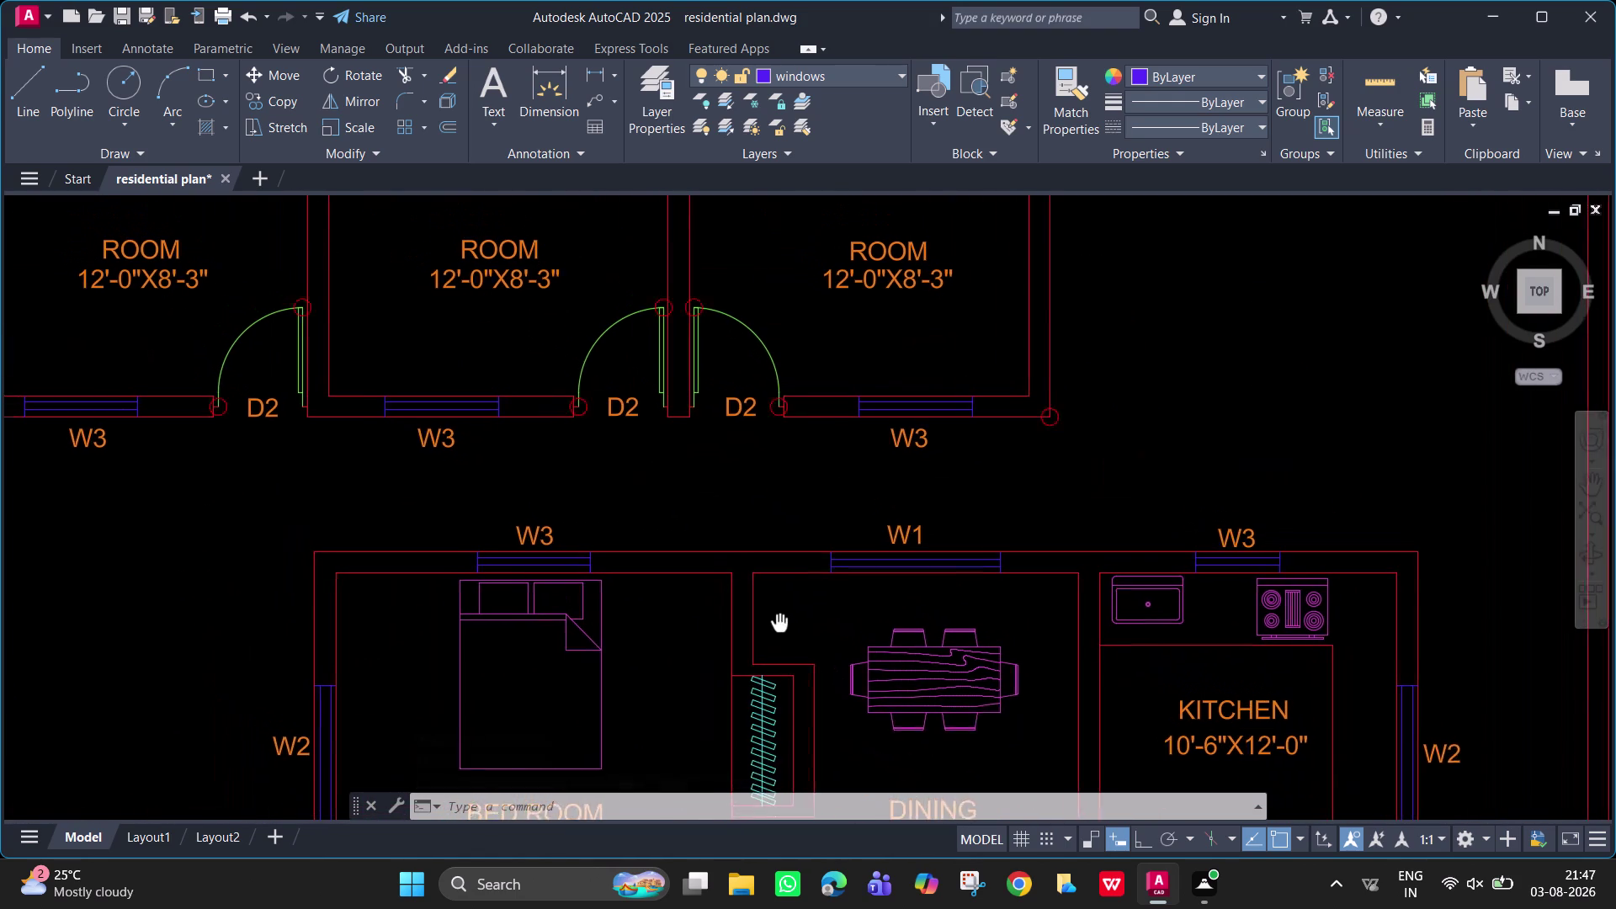
middle_drag(780, 623, 784, 628)
Cancel the pending selection window below the D2 door.
click(779, 419)
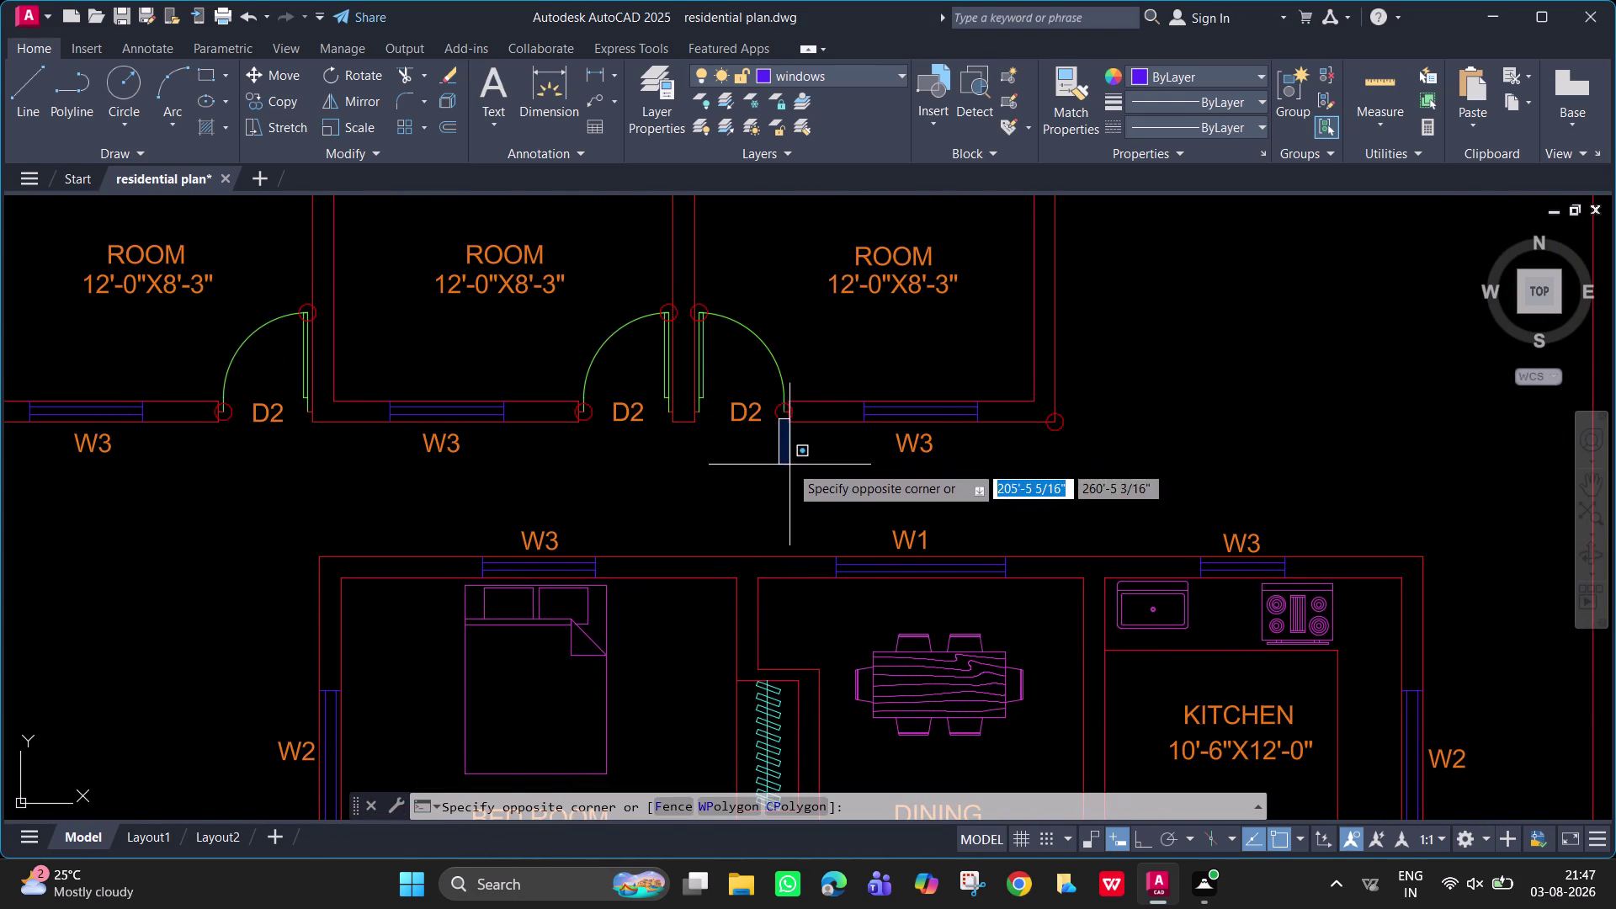
key(Escape)
key(Escape)
key(Escape)
middle_drag(804, 498, 819, 510)
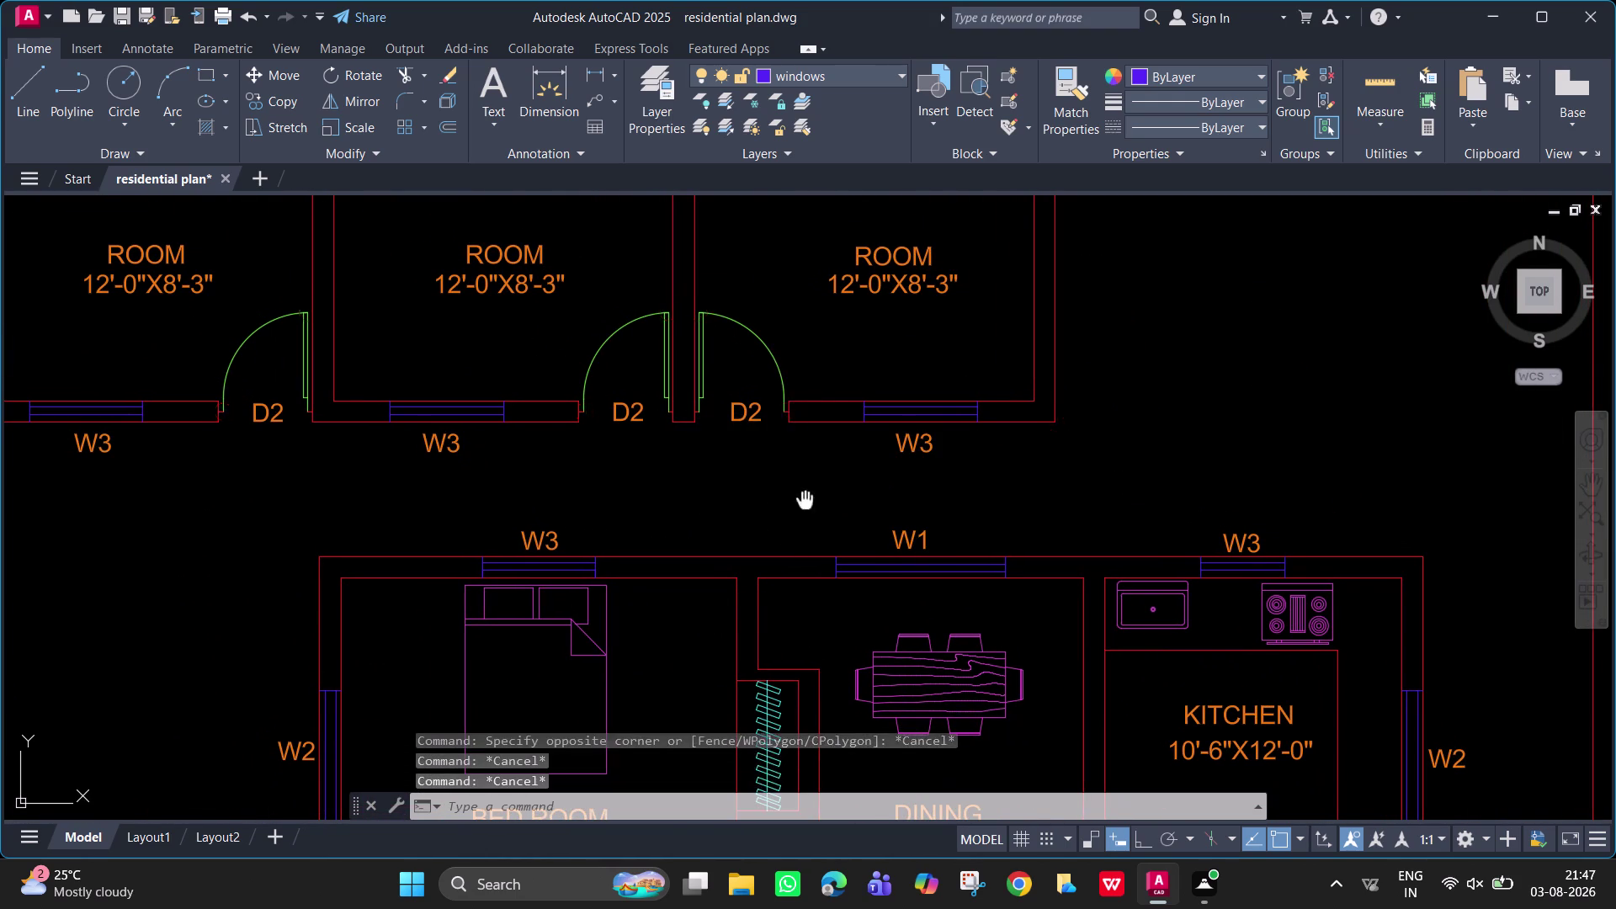
middle_drag(819, 511, 1021, 577)
Undo the earlier grouping, layer change and move of objects.
key(ctrl+z)
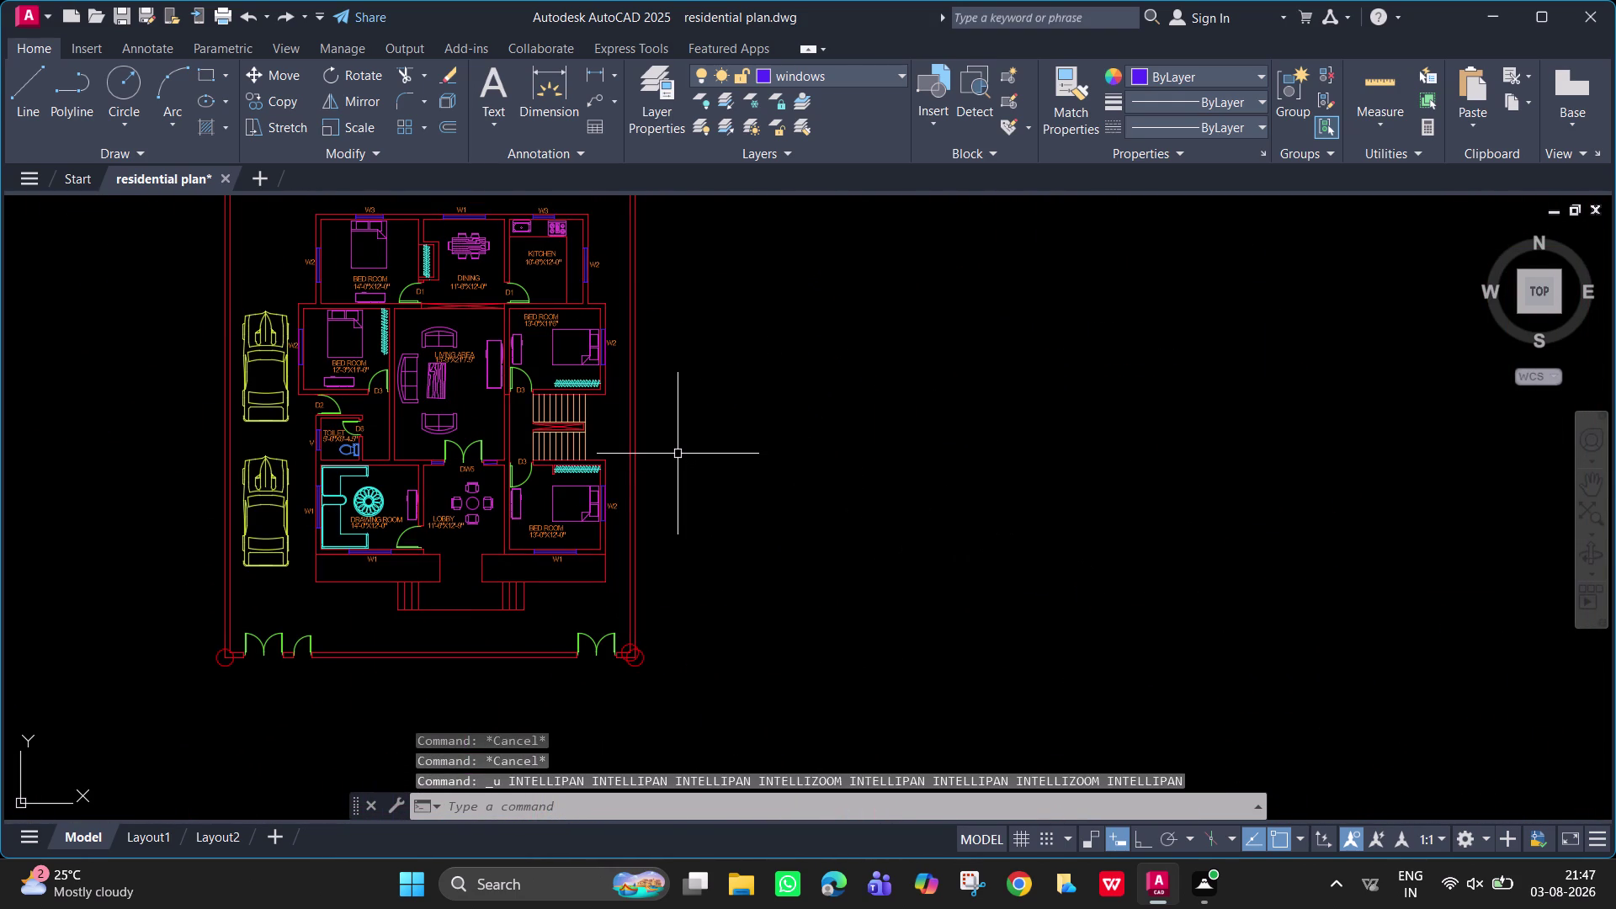
key(ctrl+z)
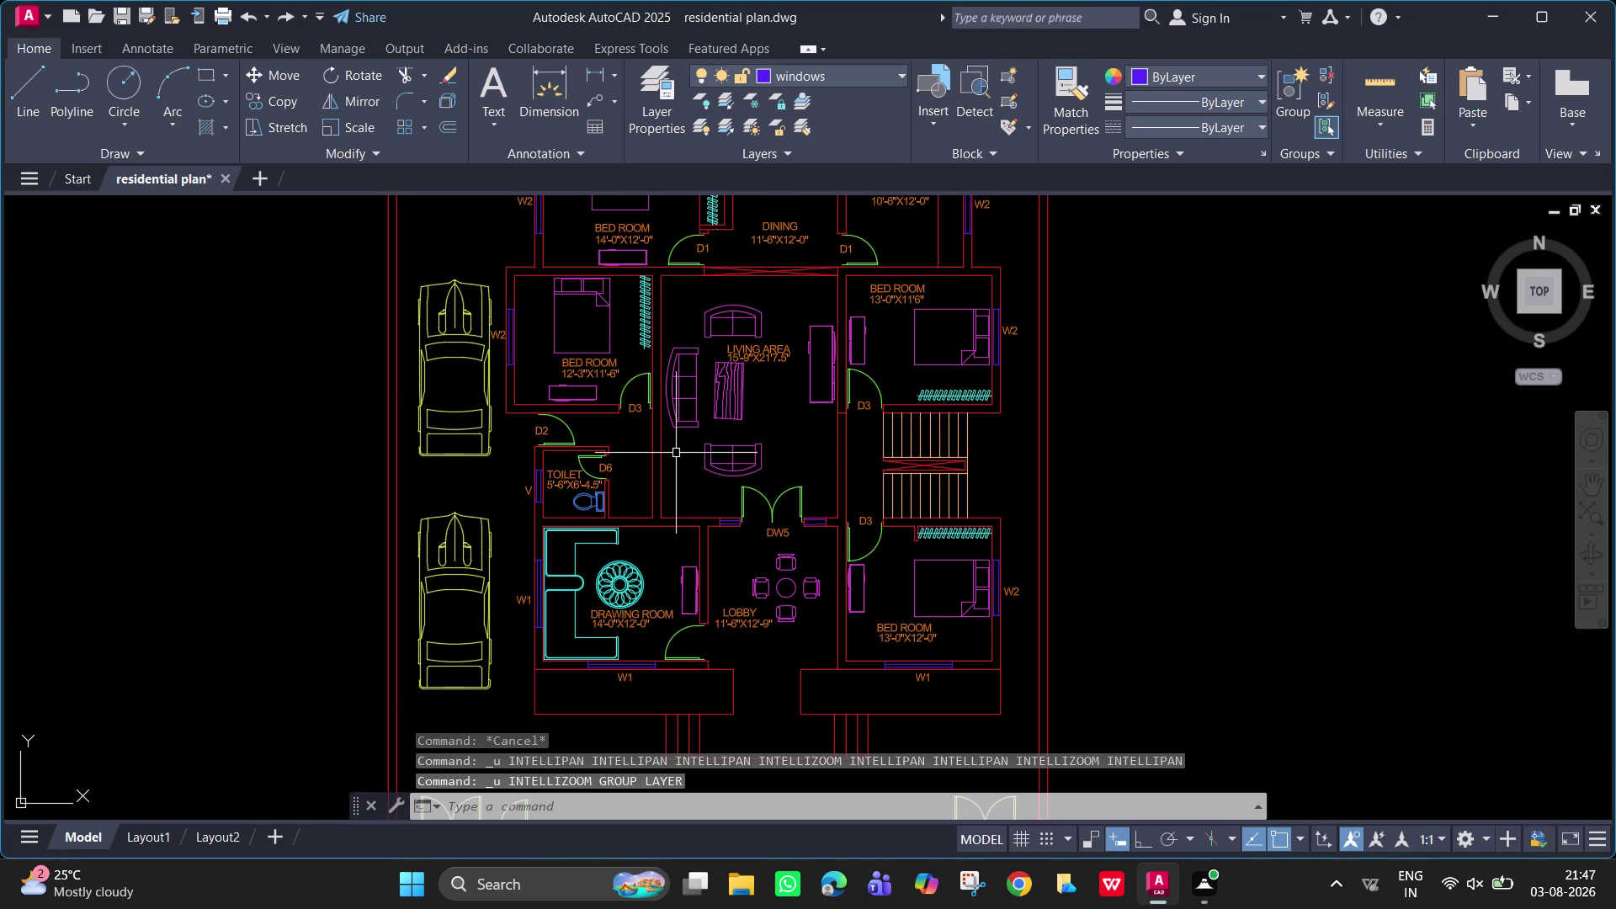
middle_drag(688, 505, 777, 729)
key(ctrl+z)
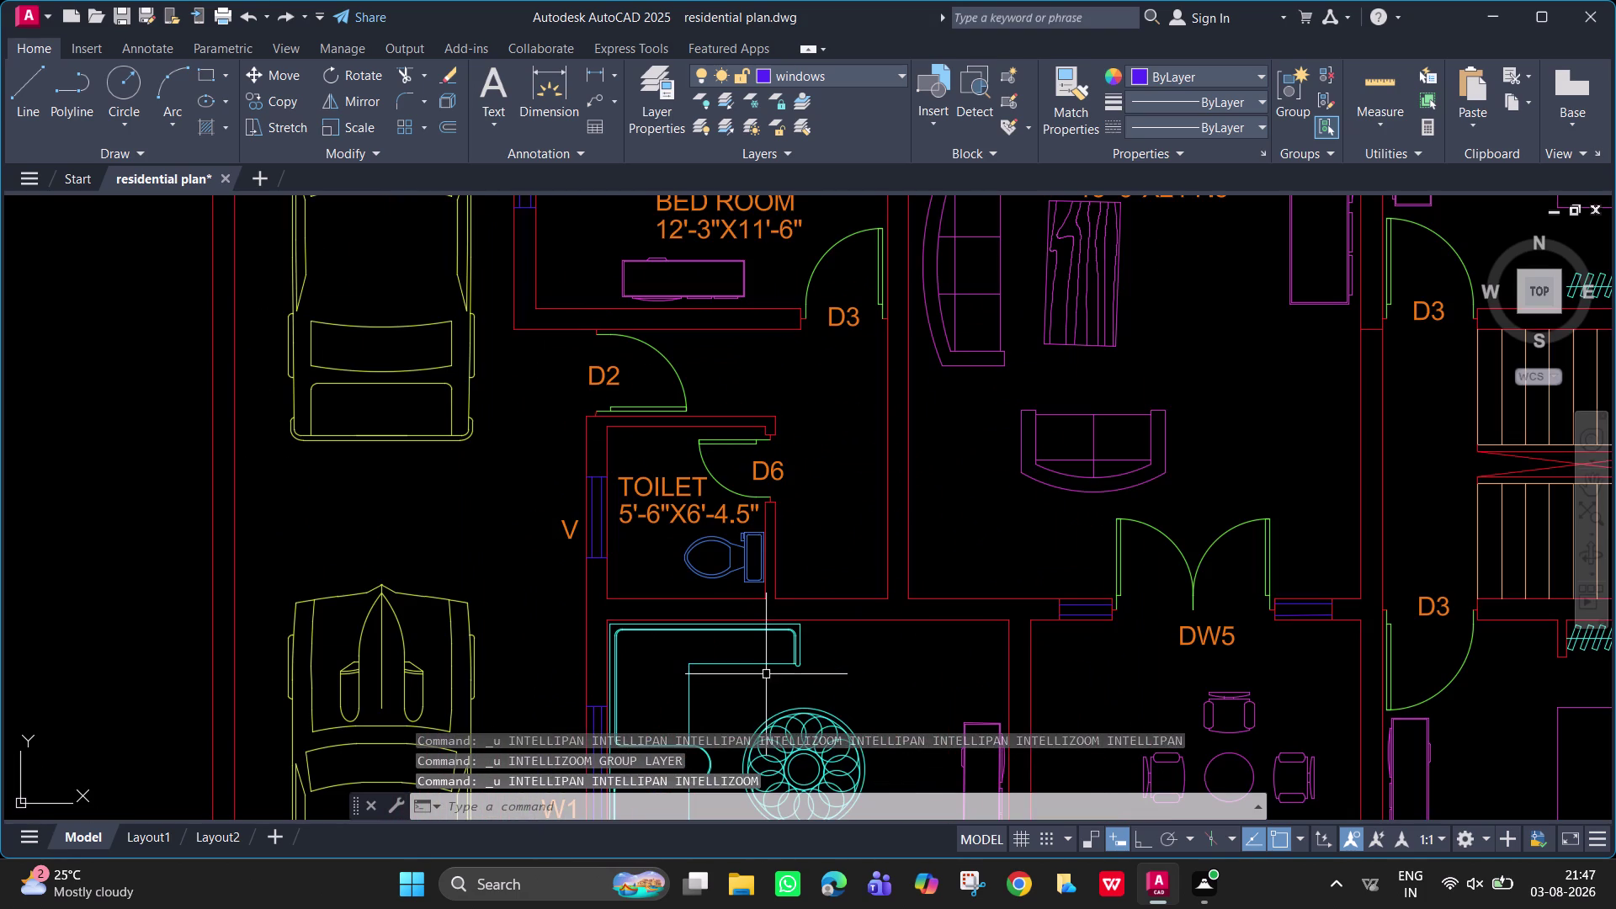
key(ctrl+z)
scroll(down, 3)
key(ctrl+z)
key(ctrl+z)
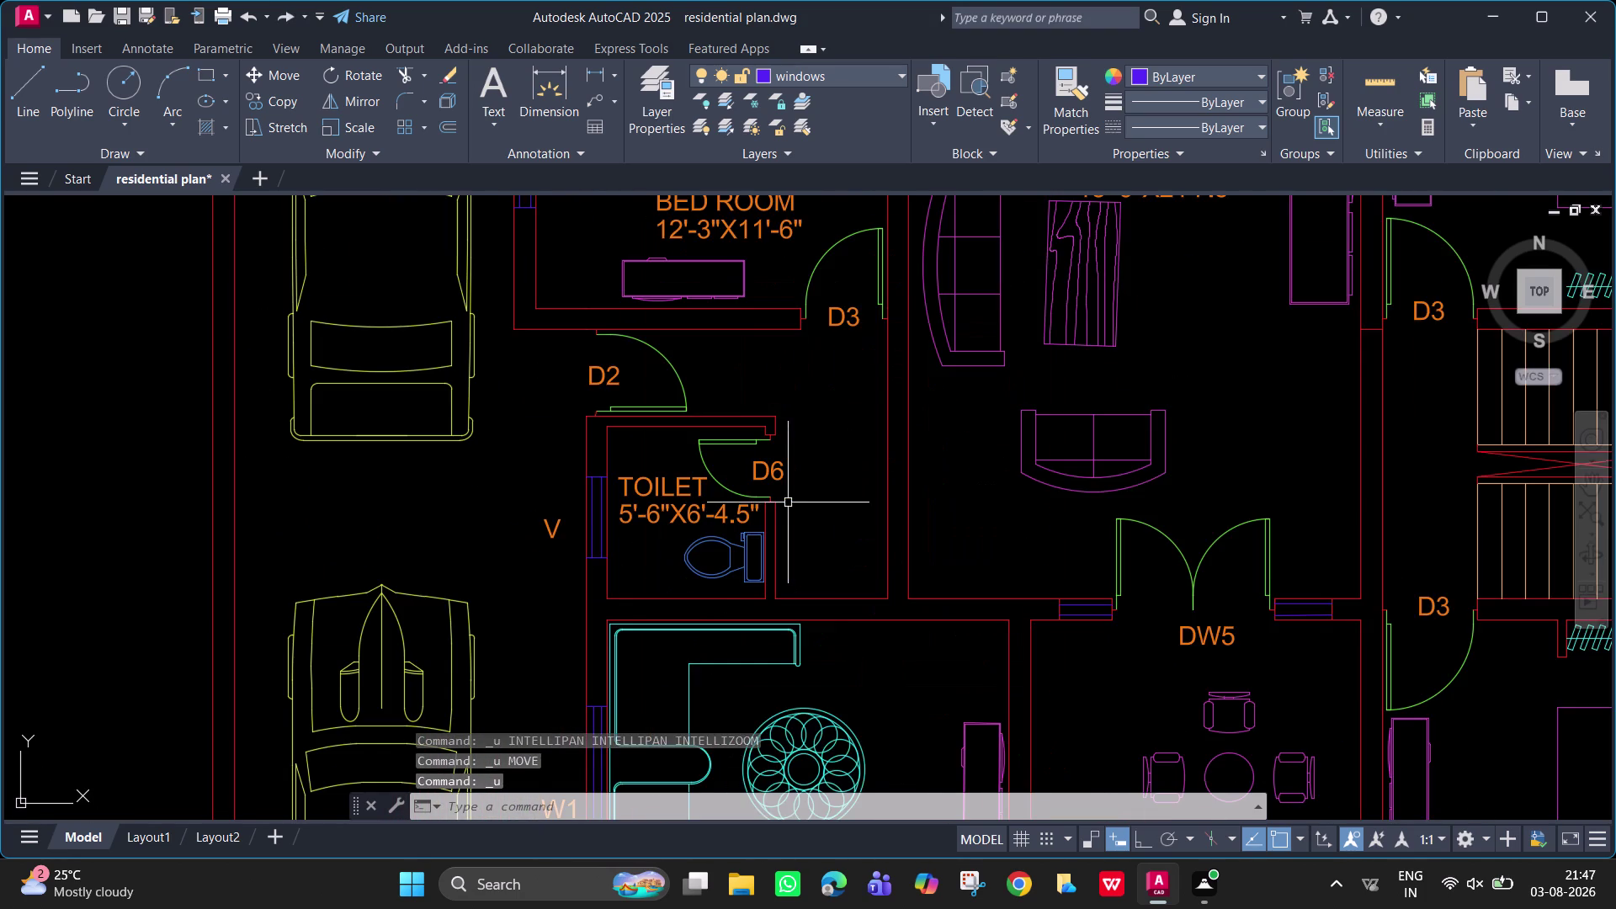
Draw selection windows in the lower part of the floor plan.
scroll(down, 3)
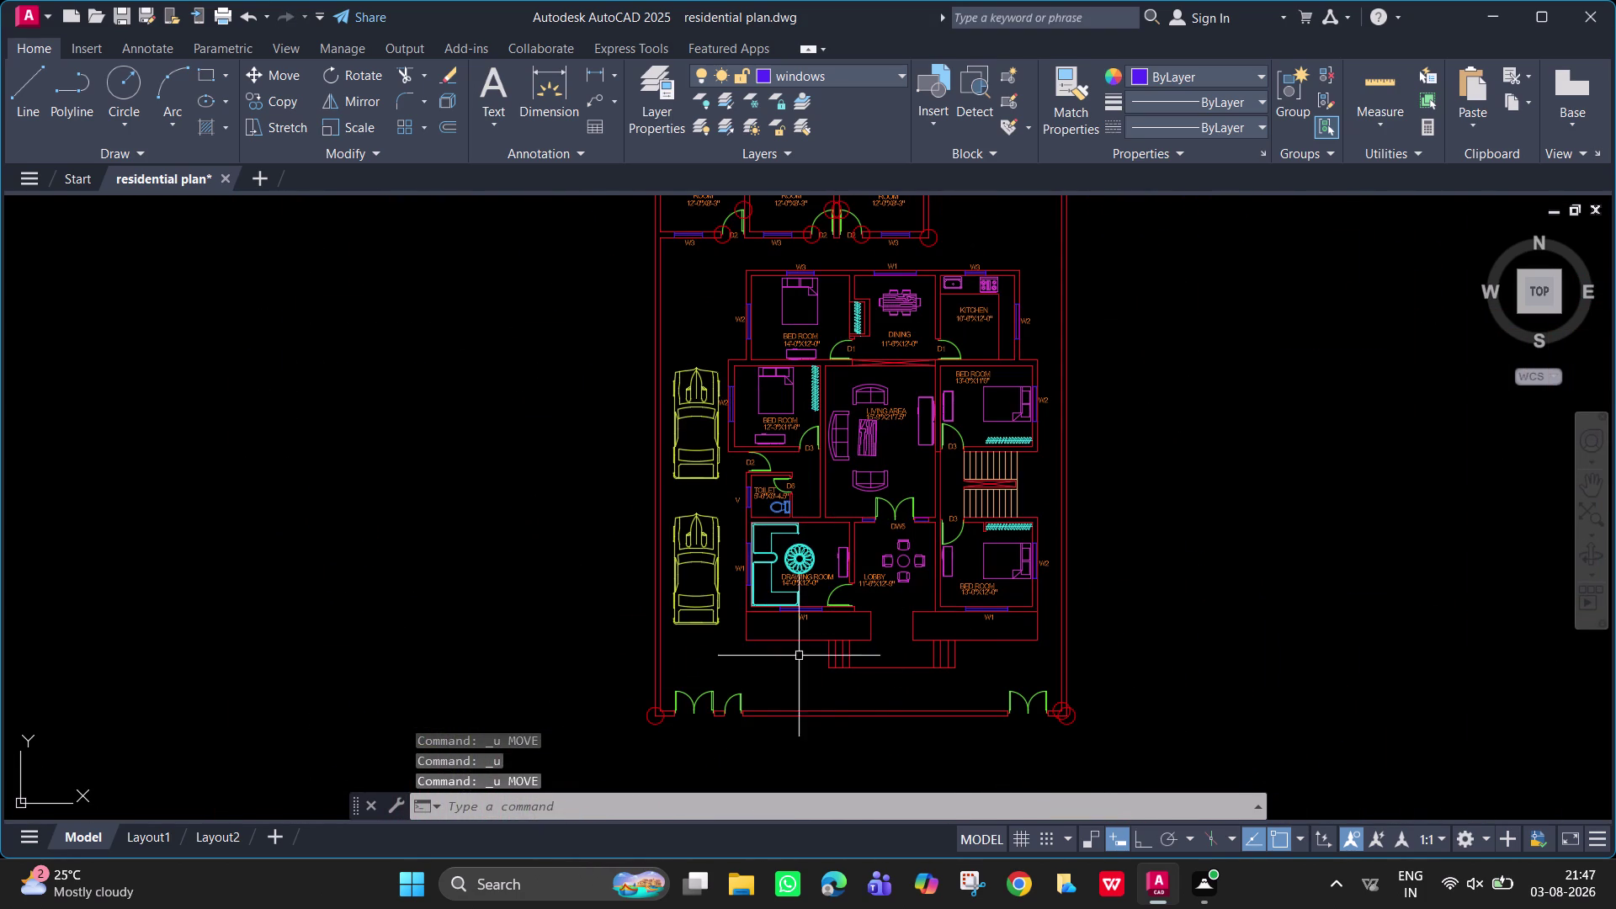
click(656, 727)
scroll(up, 3)
click(642, 703)
click(642, 704)
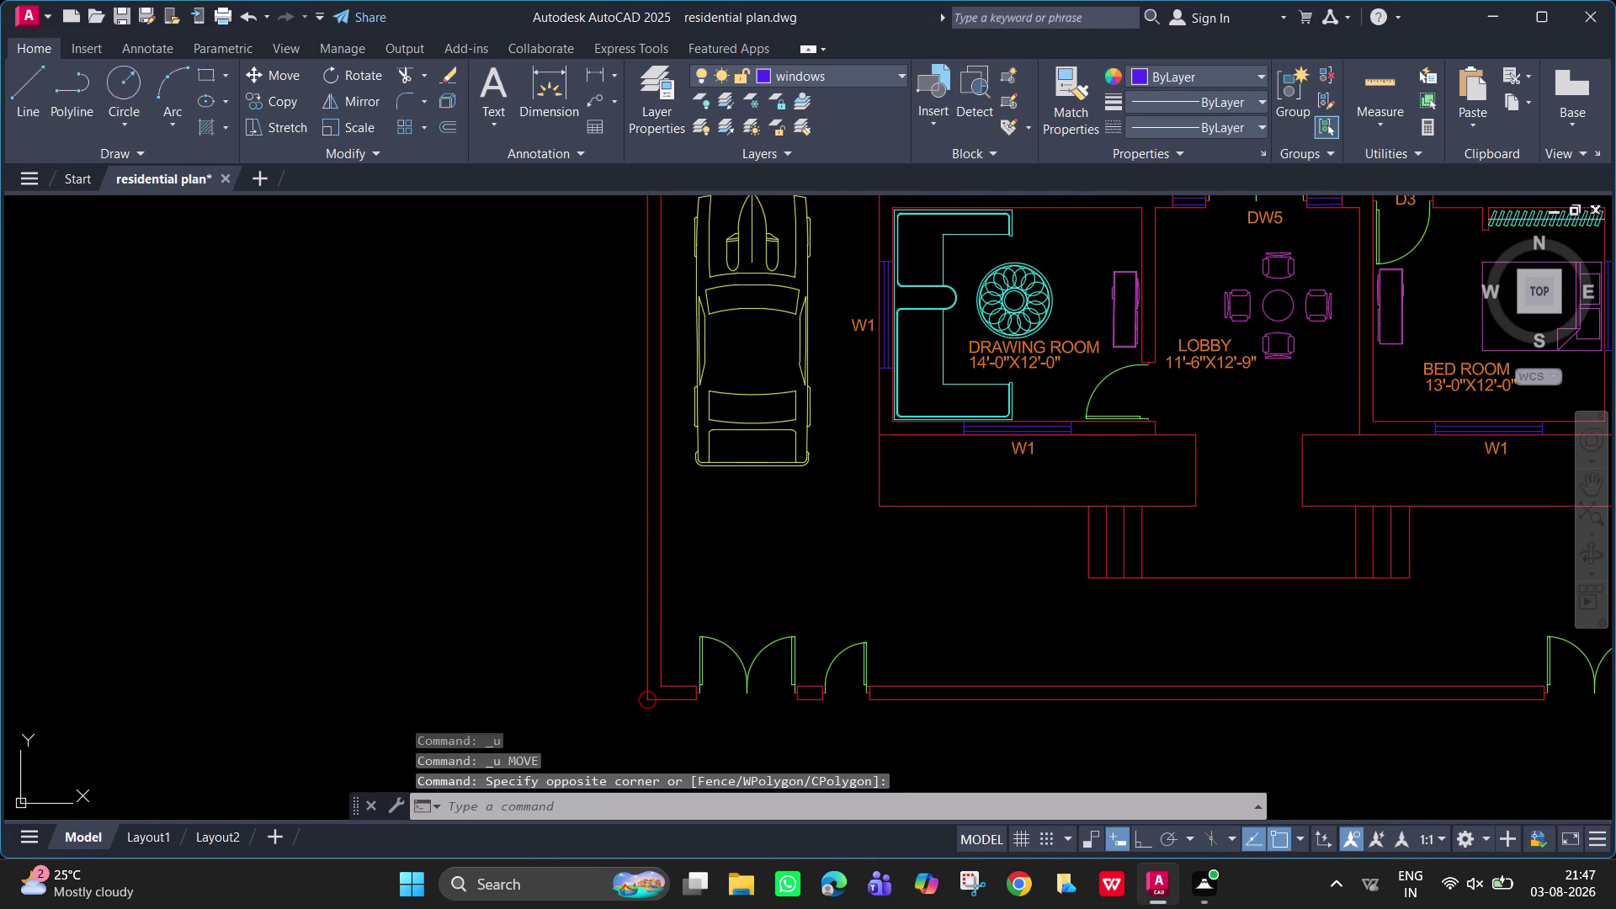
click(639, 700)
Undo the recent view changes, a label text edit and the grouping step.
key(ctrl+z)
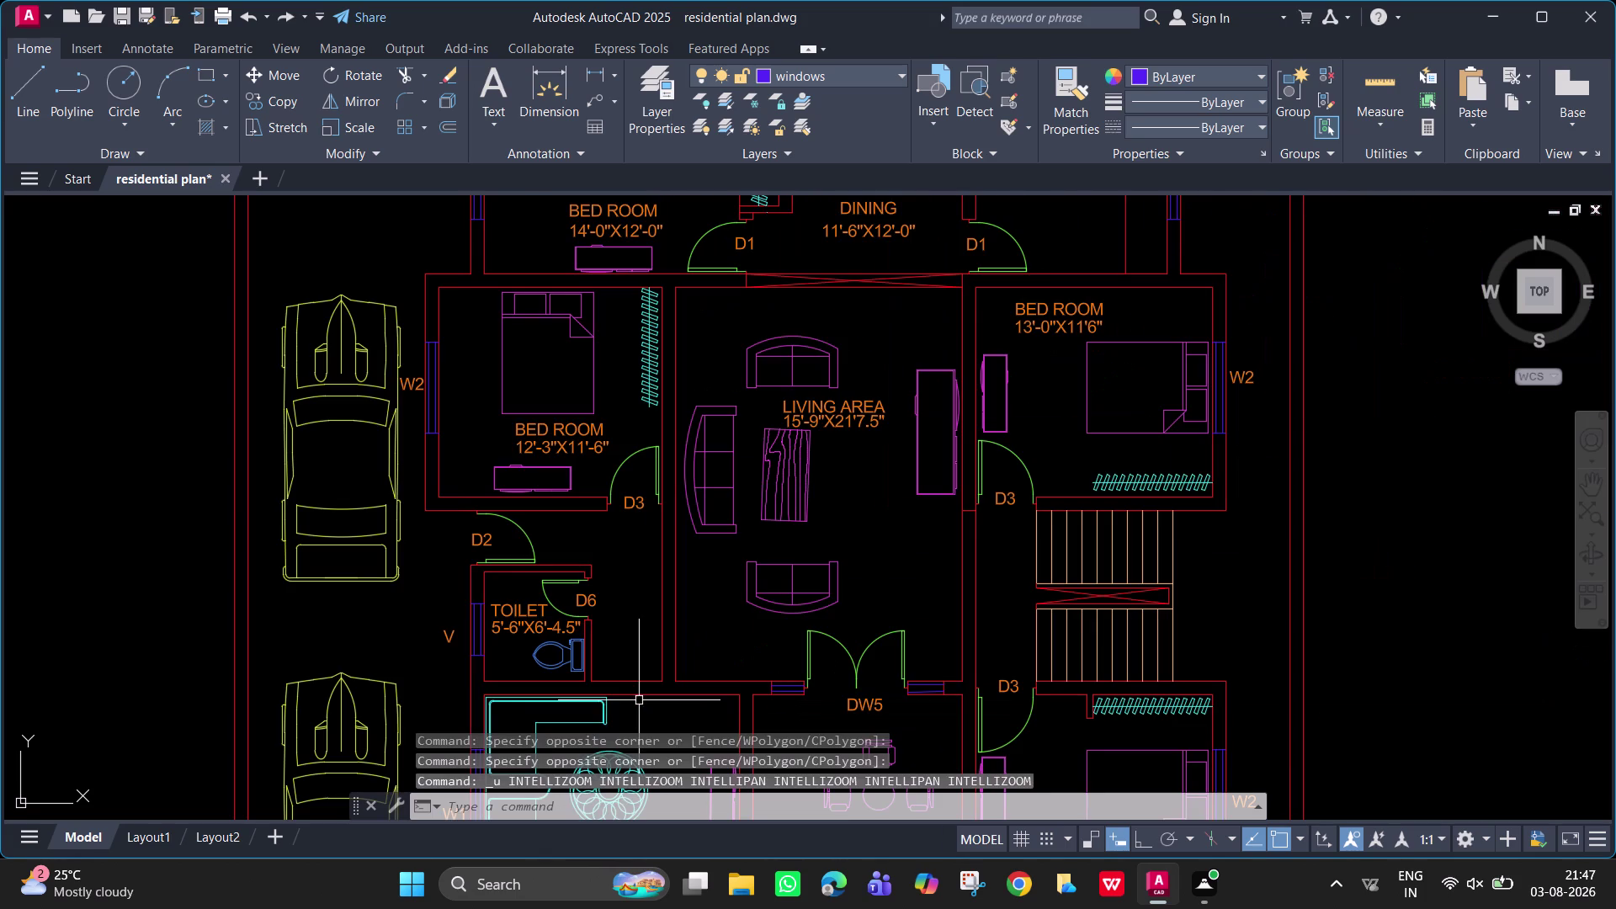
middle_drag(684, 528, 754, 906)
middle_drag(671, 558, 714, 791)
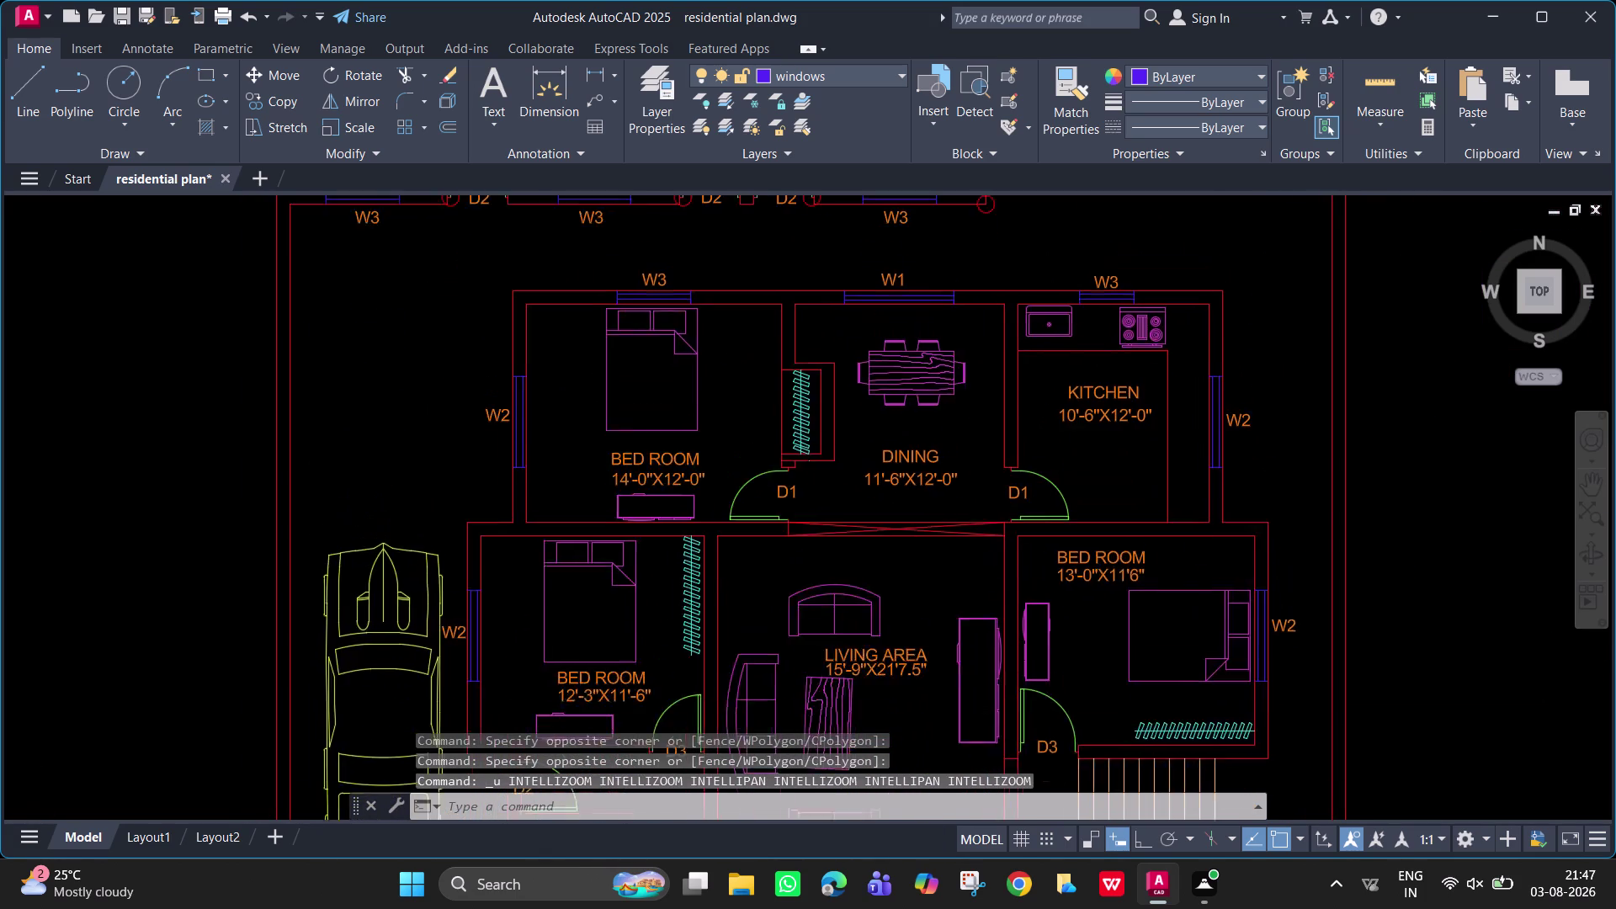
middle_drag(715, 790, 714, 800)
middle_drag(638, 487, 664, 620)
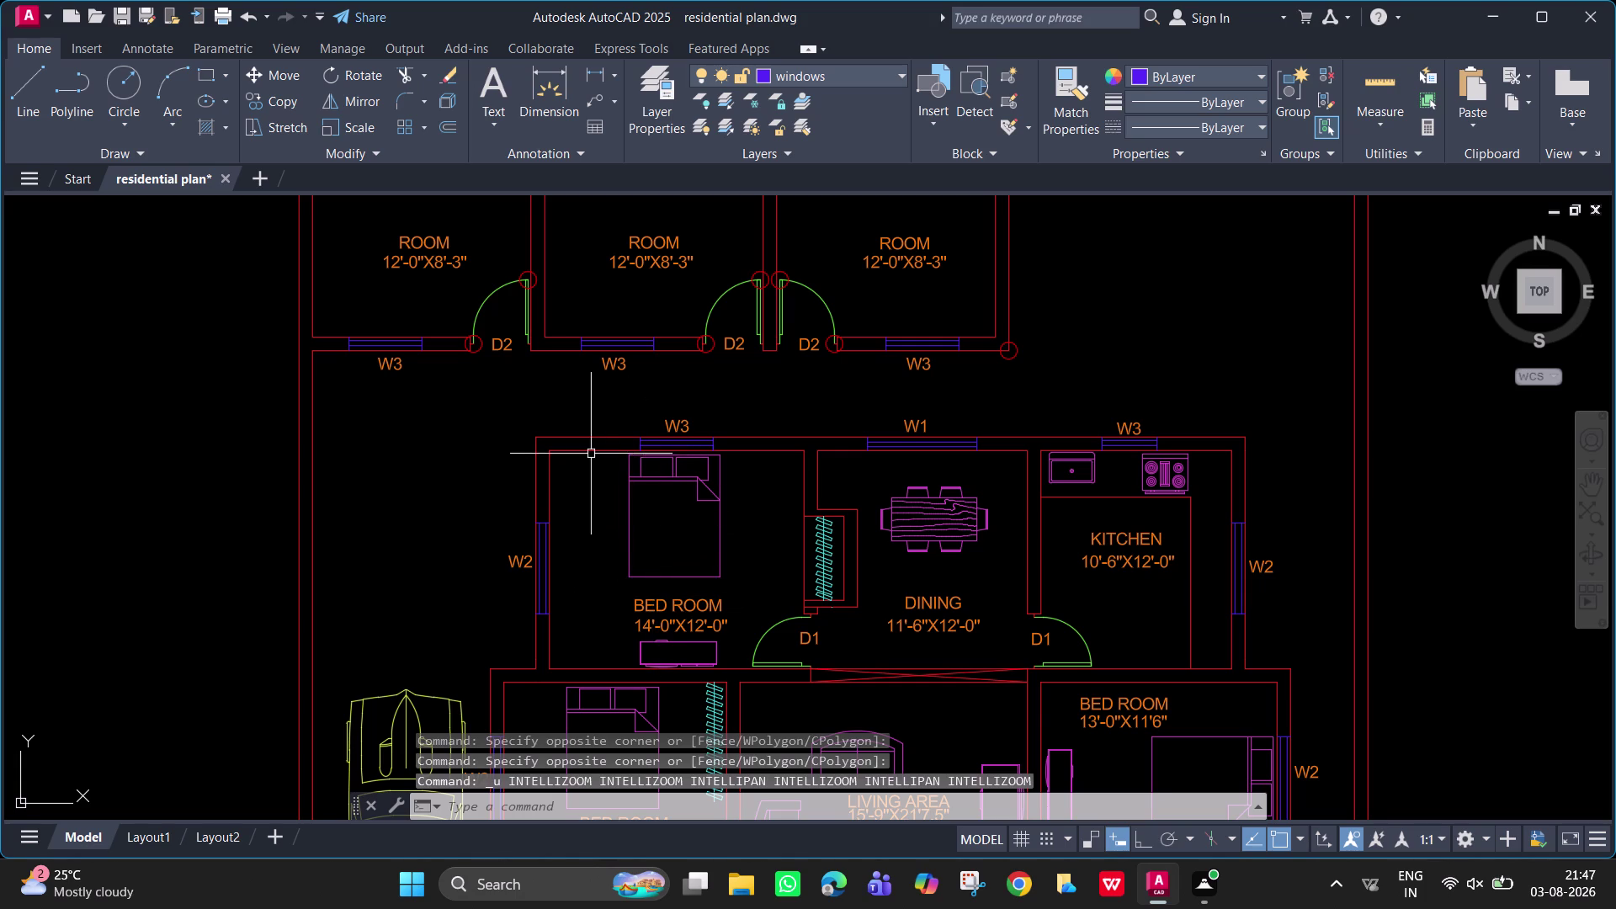
middle_drag(590, 453, 630, 589)
key(ctrl+z)
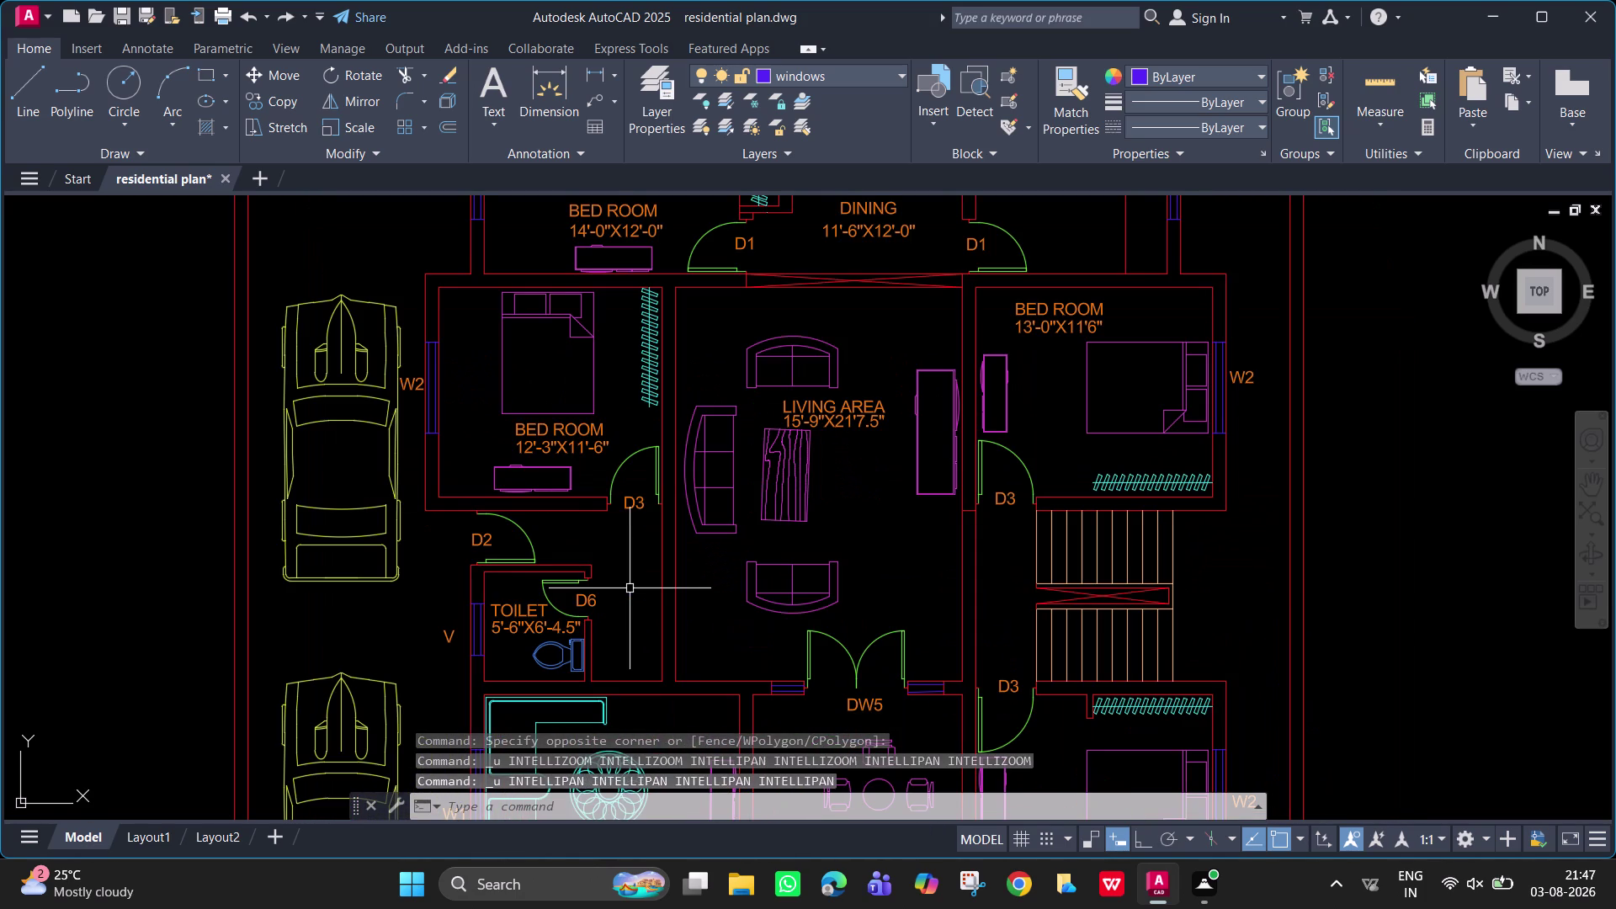
key(ctrl+z)
key(ctrl+z)
key(ctrl+z)
key(ctrl+z)
scroll(down, 3)
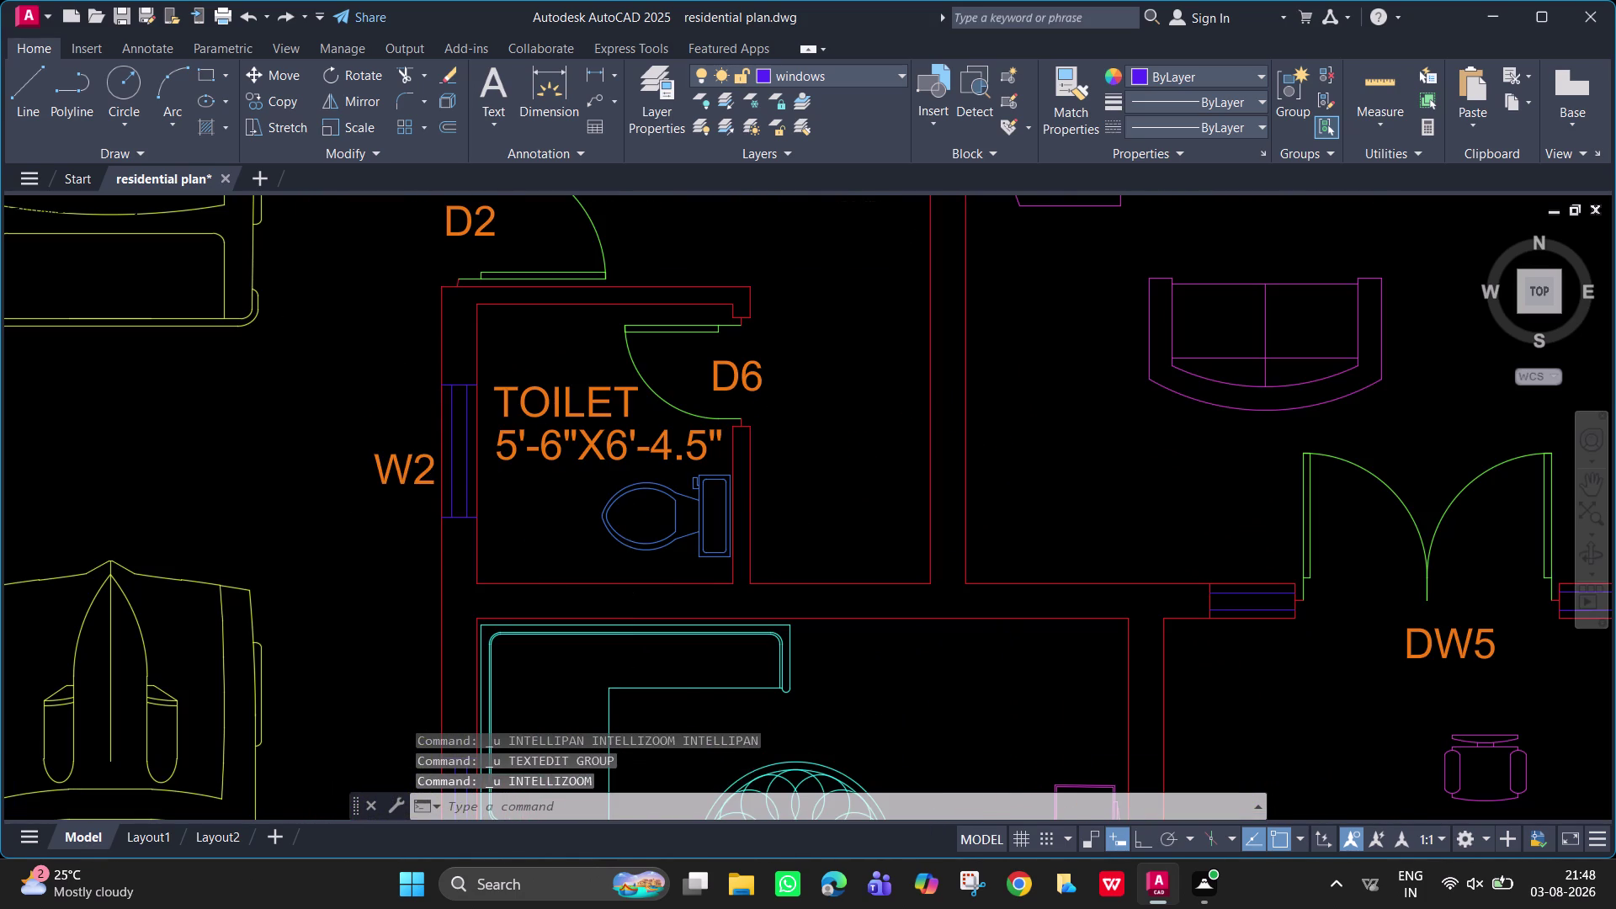
scroll(down, 3)
key(ctrl+z)
scroll(down, 3)
scroll(down, 3)
key(ctrl+z)
key(ctrl+z)
scroll(down, 3)
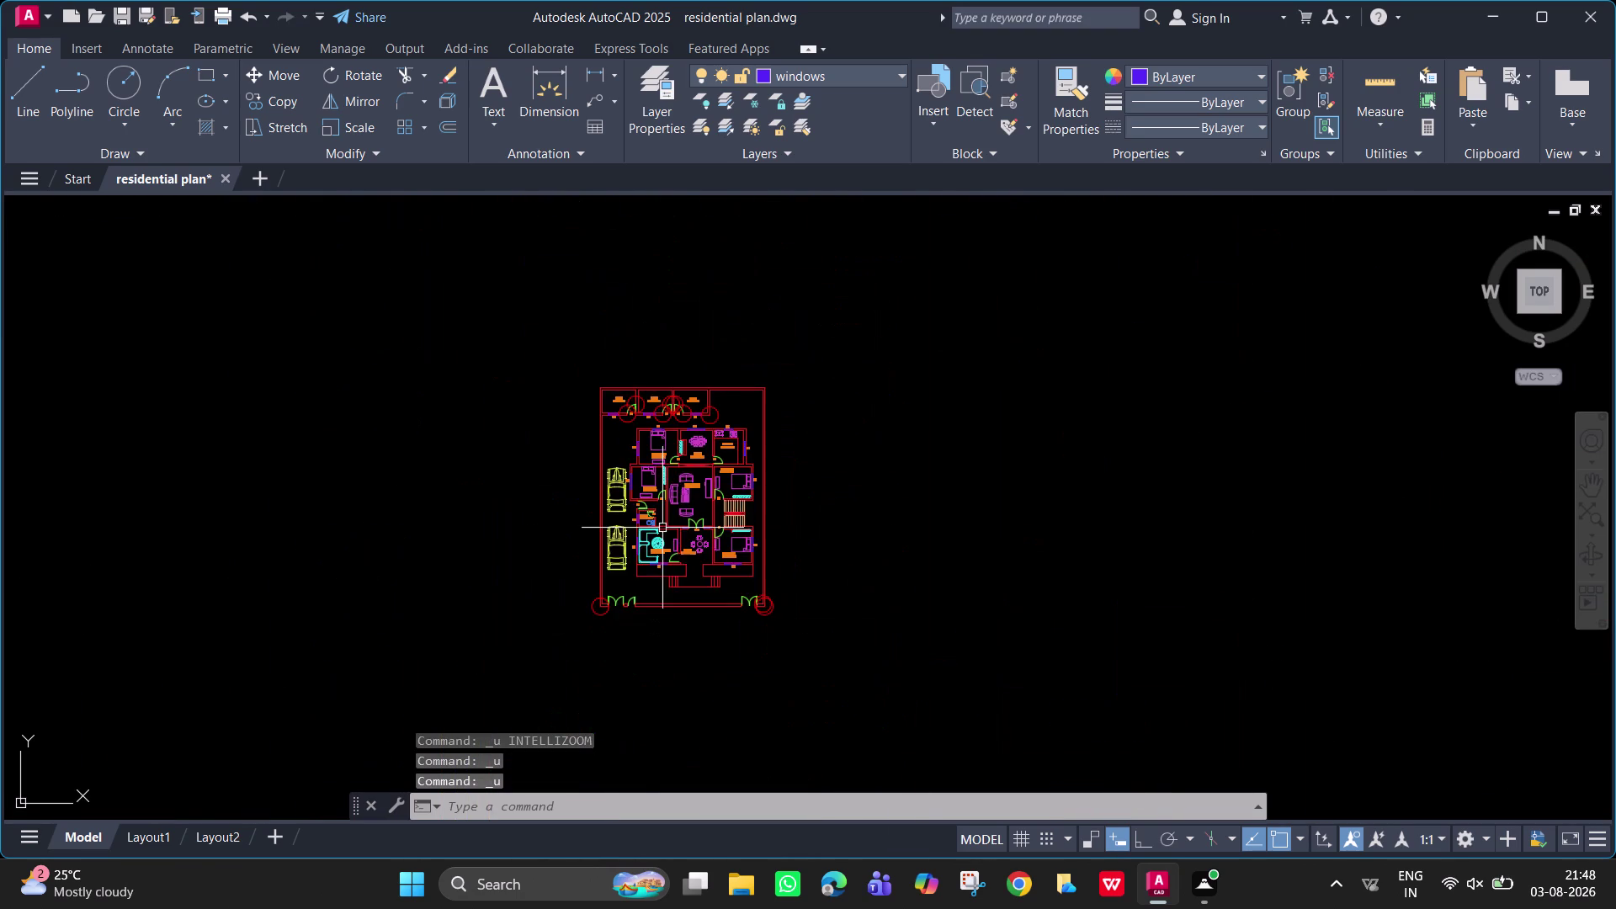
Keep undoing through another label text edit and grouping step.
key(ctrl+z)
scroll(down, 3)
key(ctrl+z)
key(ctrl+z)
key(ctrl+z)
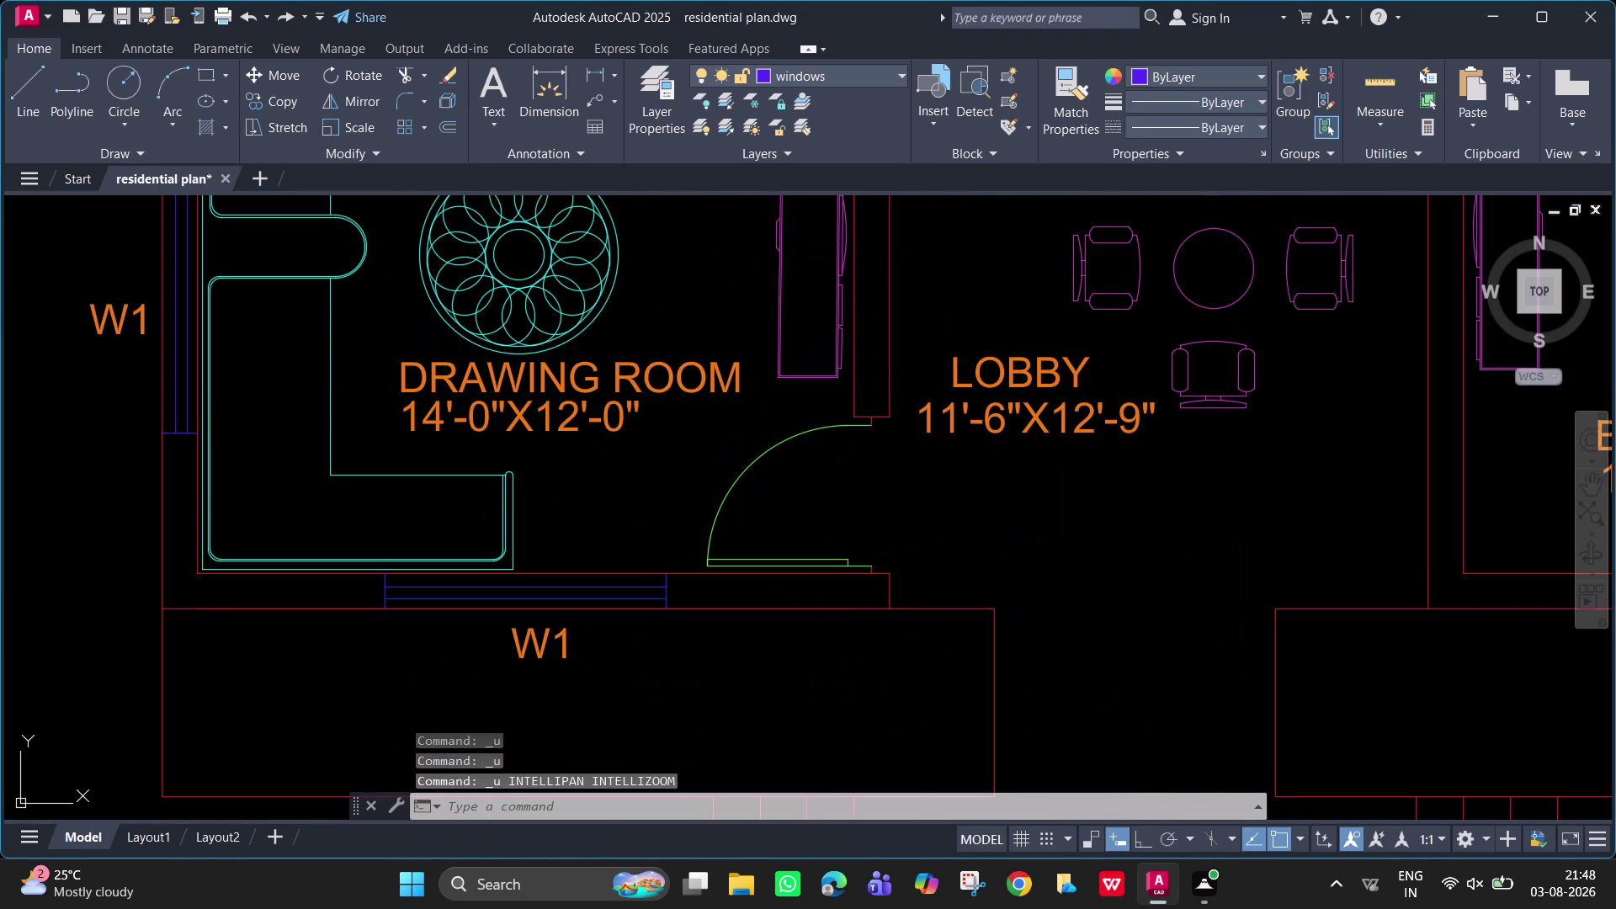
scroll(down, 3)
key(ctrl+z)
key(ctrl+z)
key(ctrl+z)
key(ctrl+z)
key(ctrl+z)
key(ctrl+z)
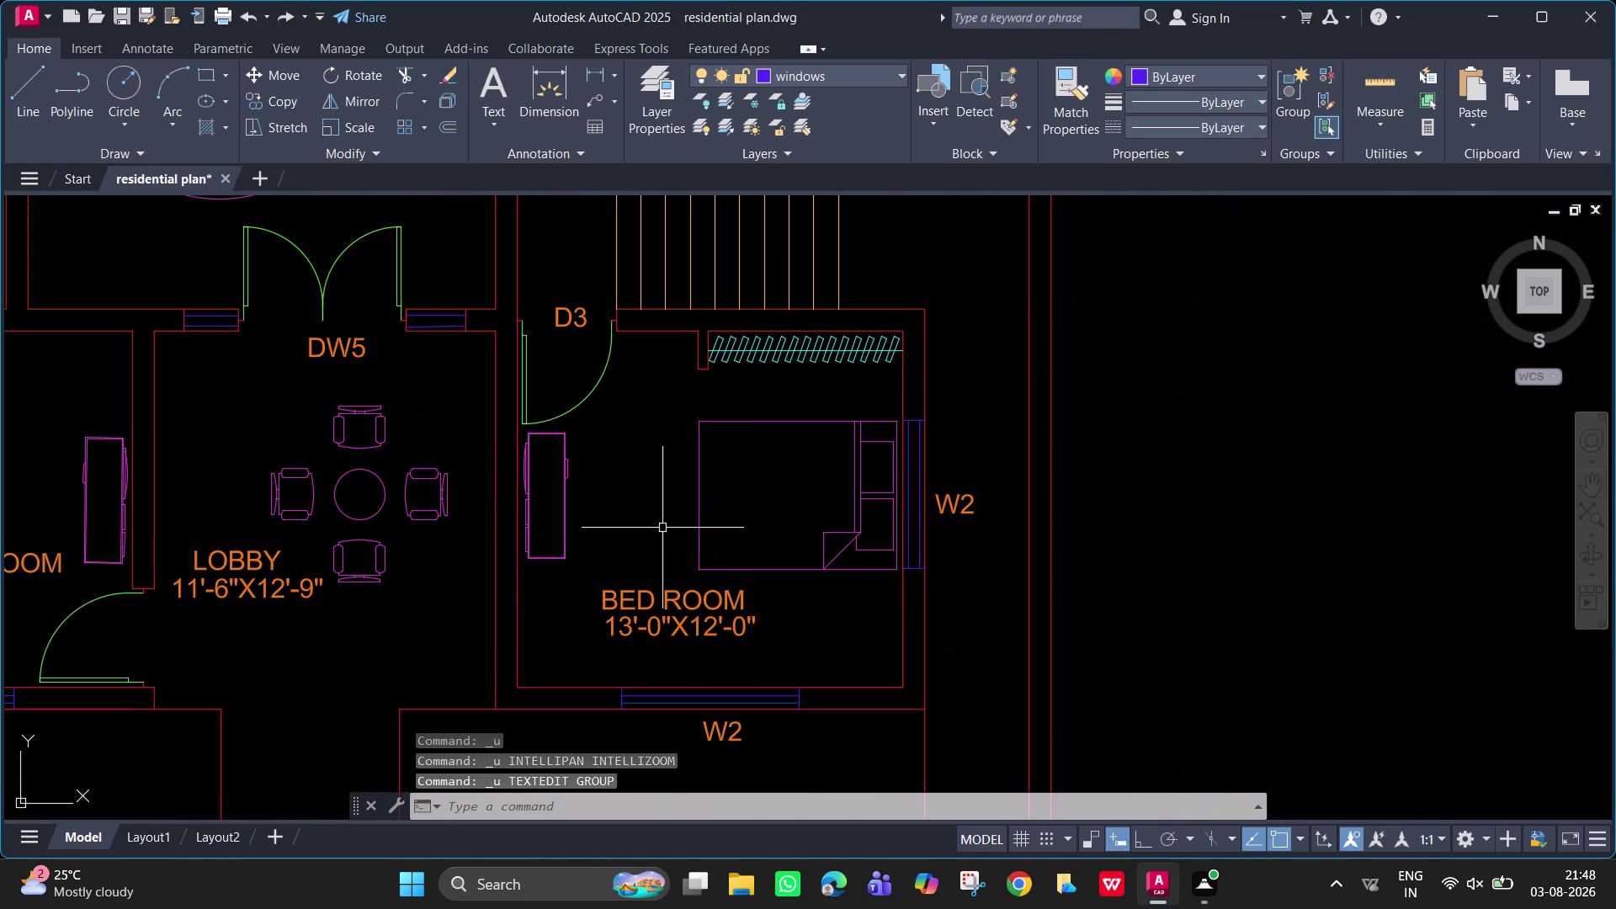
key(ctrl+z)
scroll(down, 3)
Undo the earlier erase, copied objects and several drawn lines.
key(ctrl+z)
key(ctrl+z)
key(ctrl+z)
key(ctrl+z)
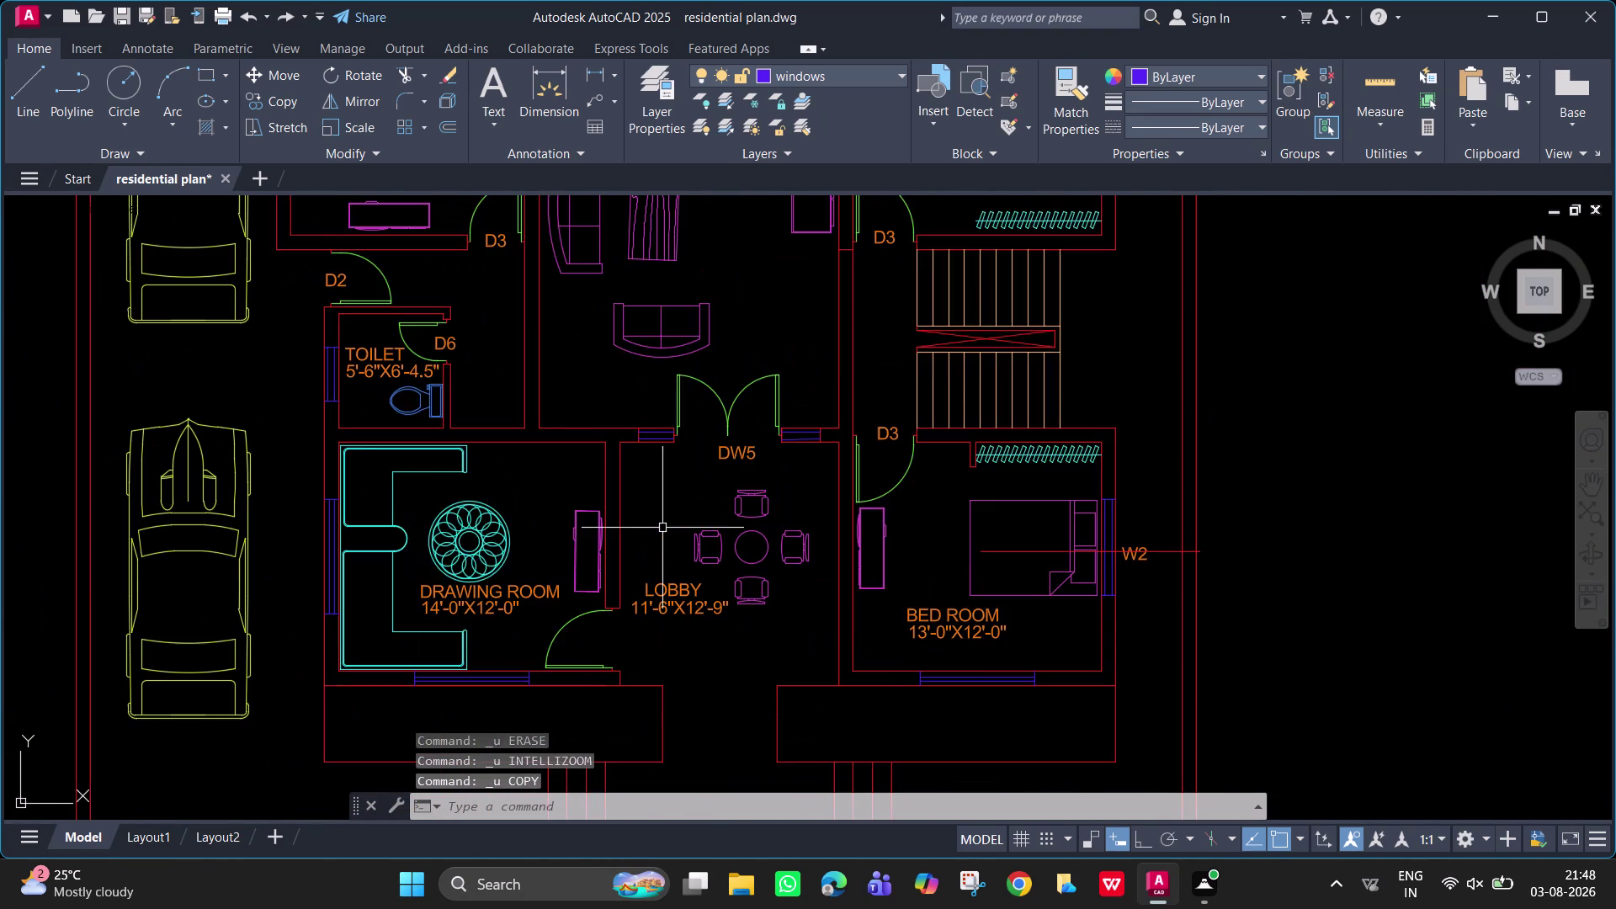
key(ctrl+z)
key(ctrl+z)
key(ctrl+z)
key(ctrl+z)
scroll(down, 3)
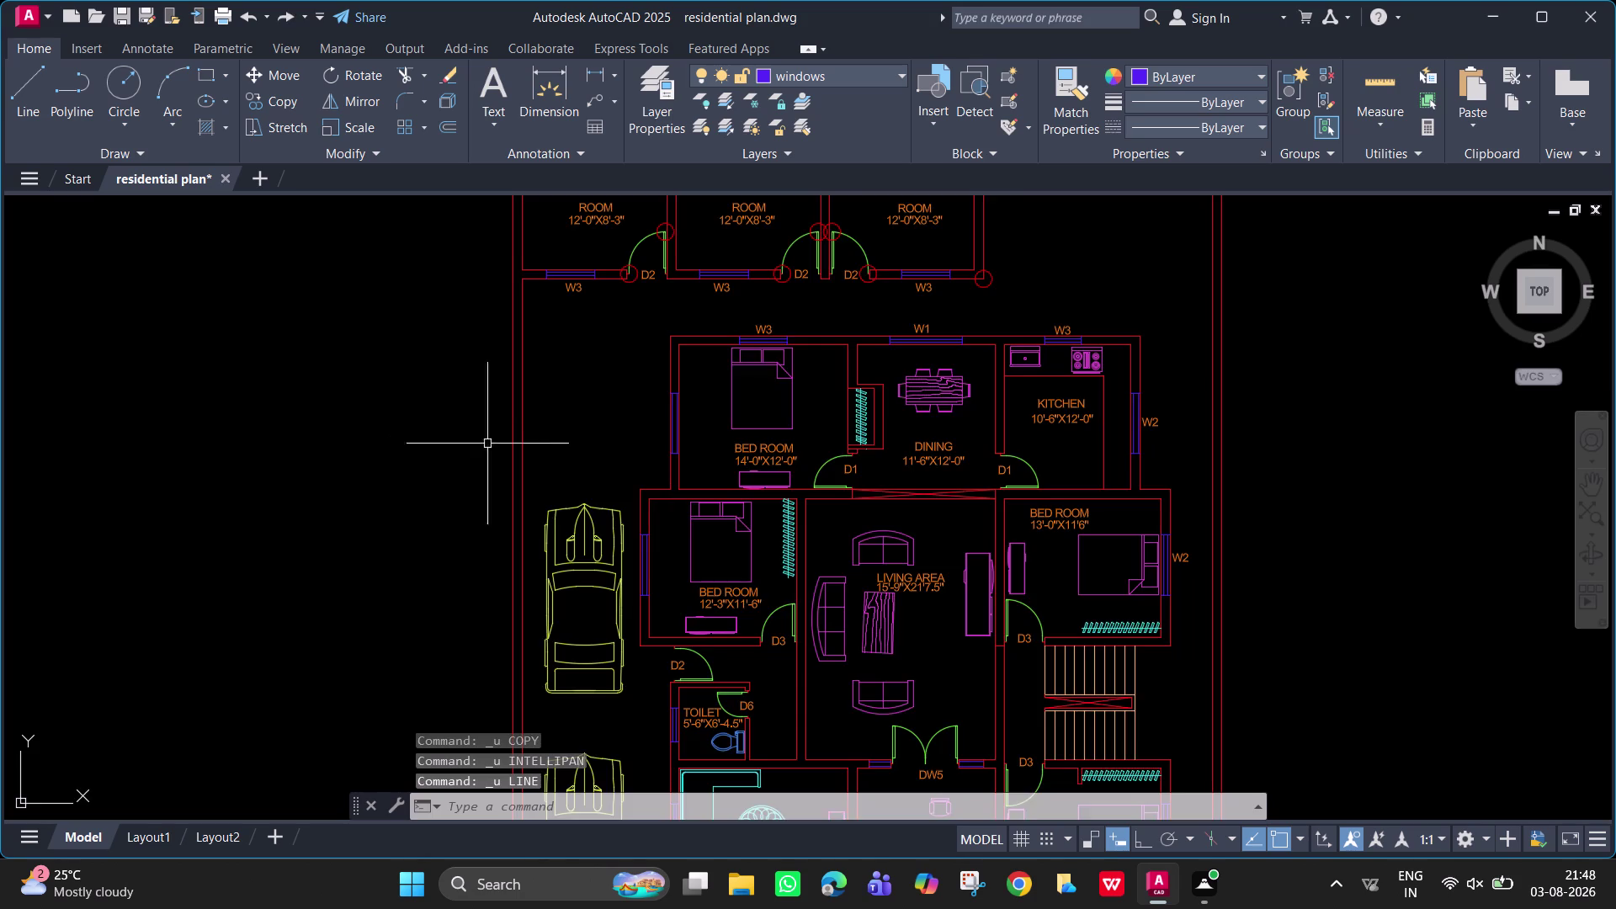
scroll(down, 3)
scroll(up, 3)
scroll(up, 3)
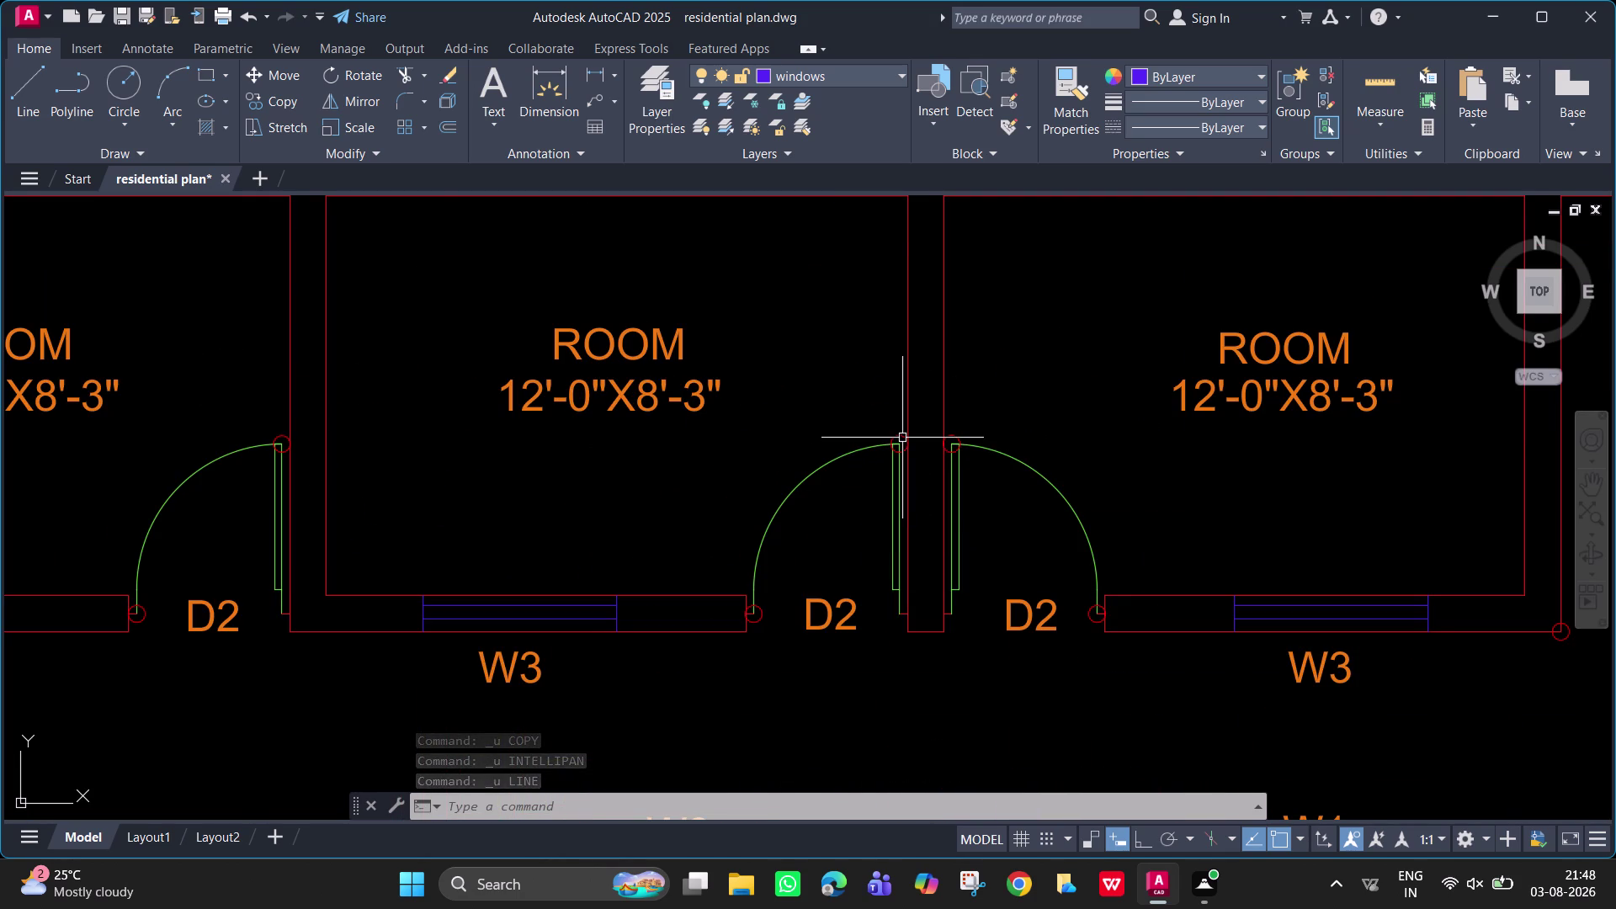
key(ctrl+z)
key(ctrl+z)
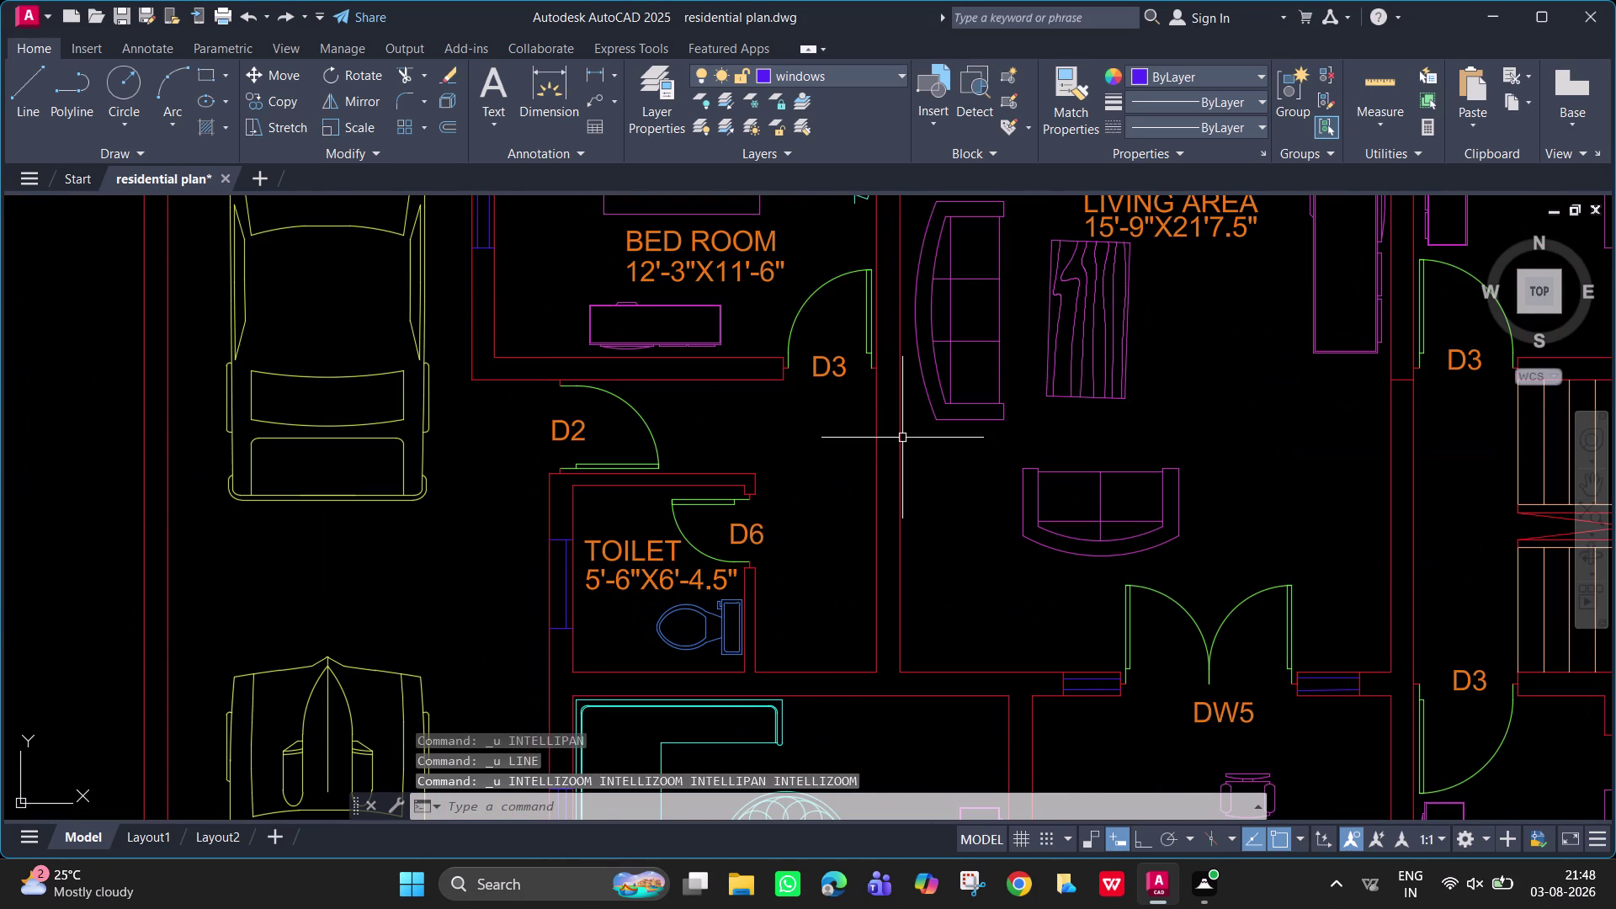
scroll(down, 3)
middle_drag(900, 475, 898, 869)
Undo more drawn lines, window label text edits and the copied window labels.
key(ctrl+z)
key(ctrl+z)
key(ctrl+z)
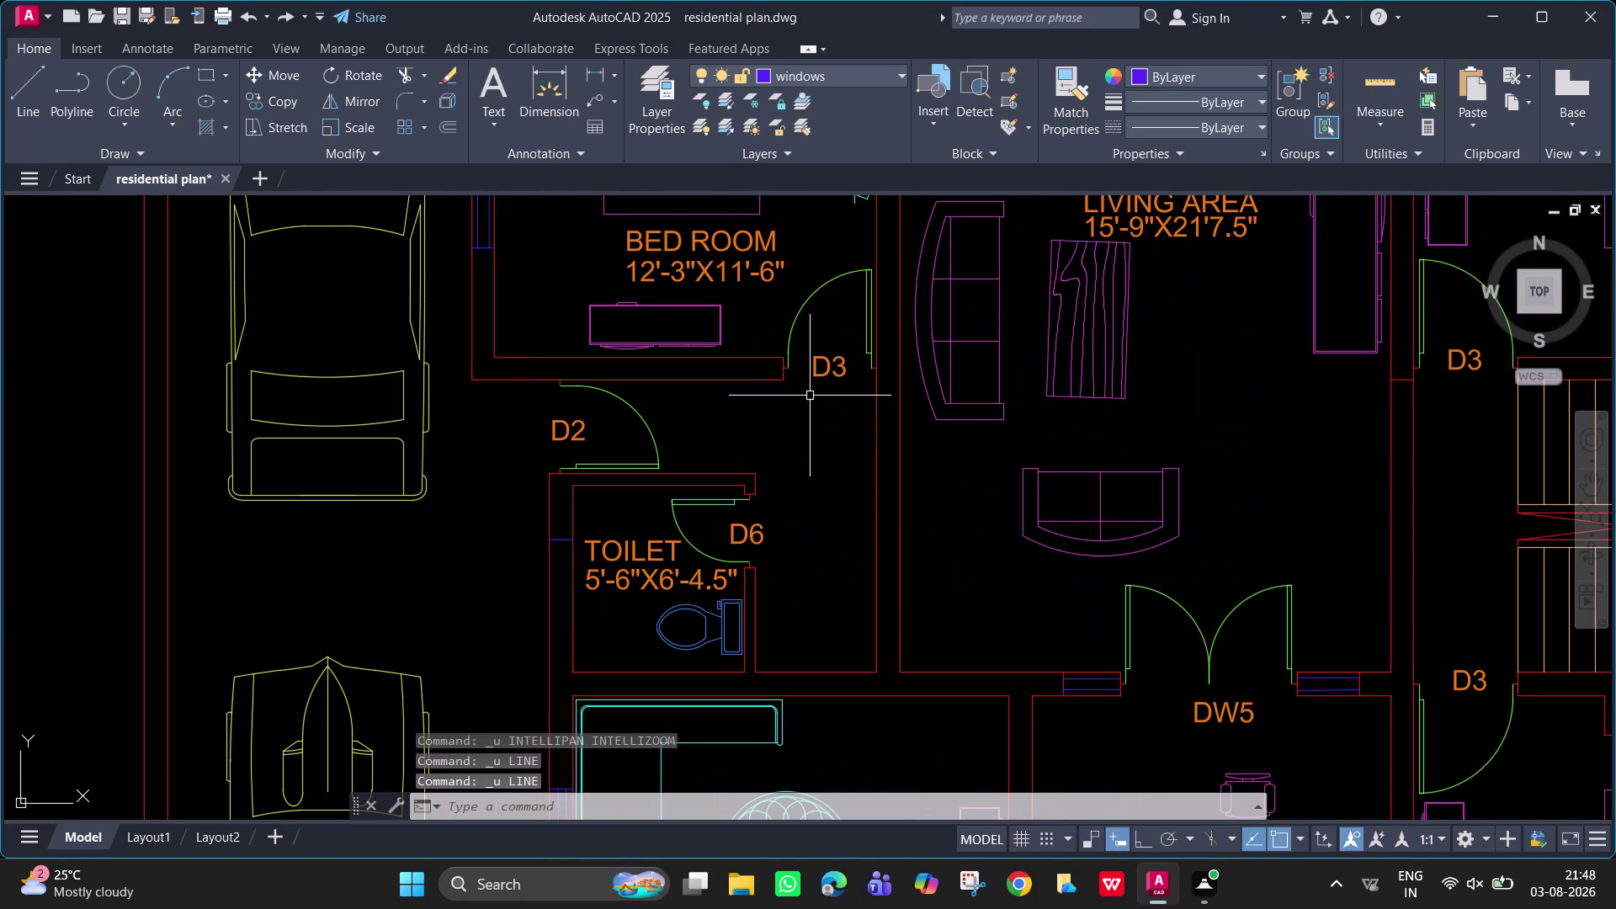
key(ctrl+z)
key(ctrl+z)
scroll(down, 3)
key(ctrl+z)
key(ctrl+z)
key(ctrl+z)
key(ctrl+z)
key(ctrl+z)
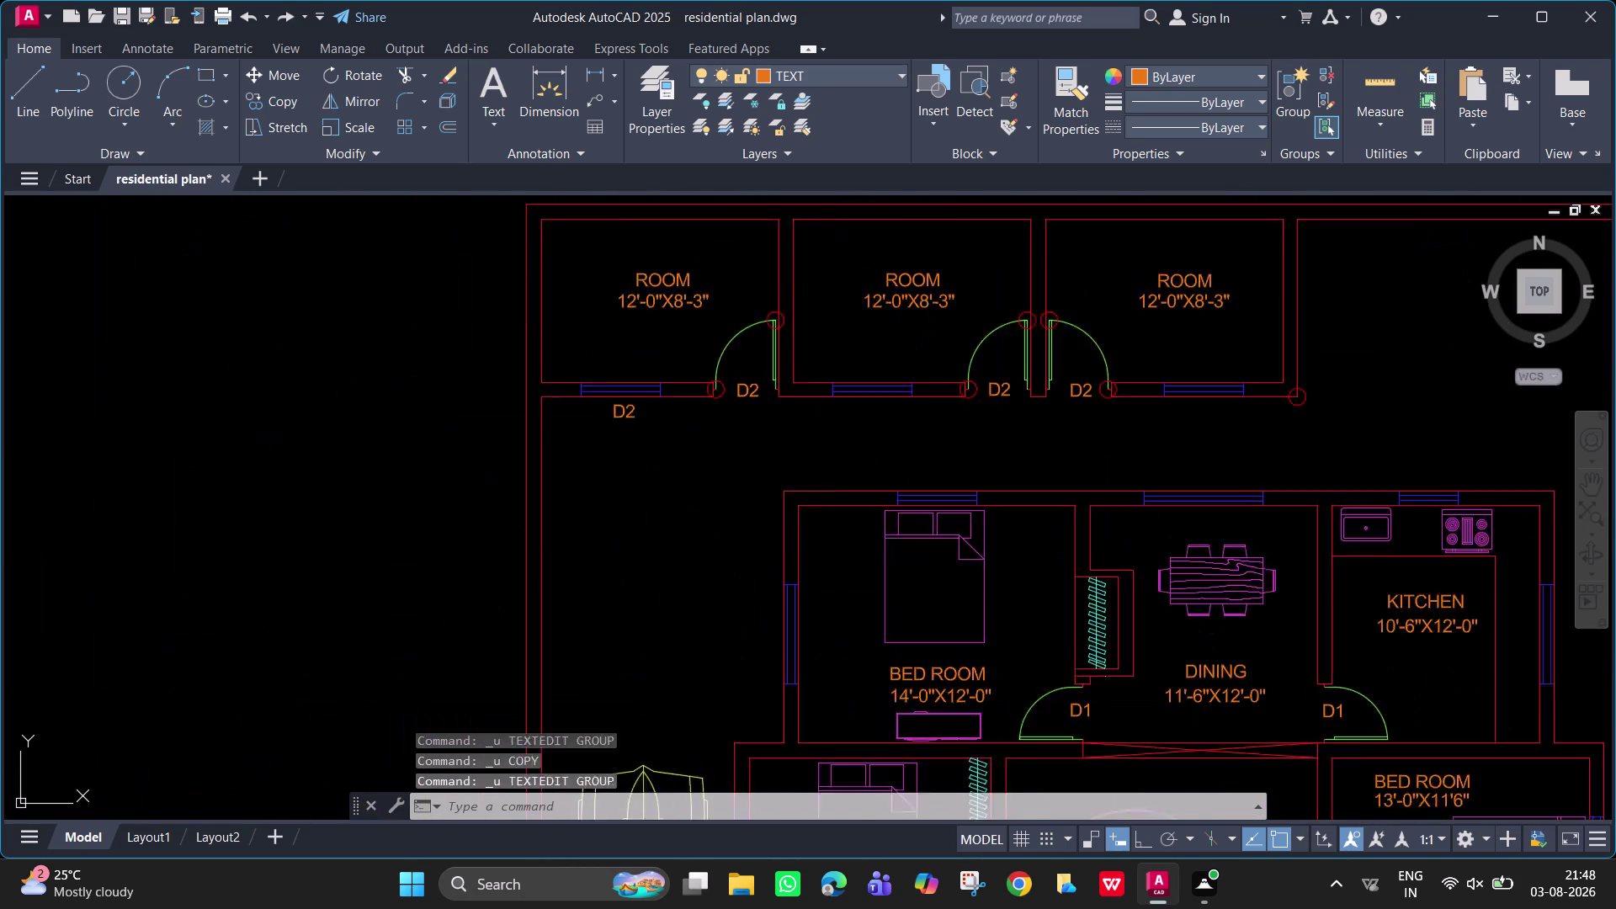
scroll(down, 3)
middle_drag(826, 520, 738, 224)
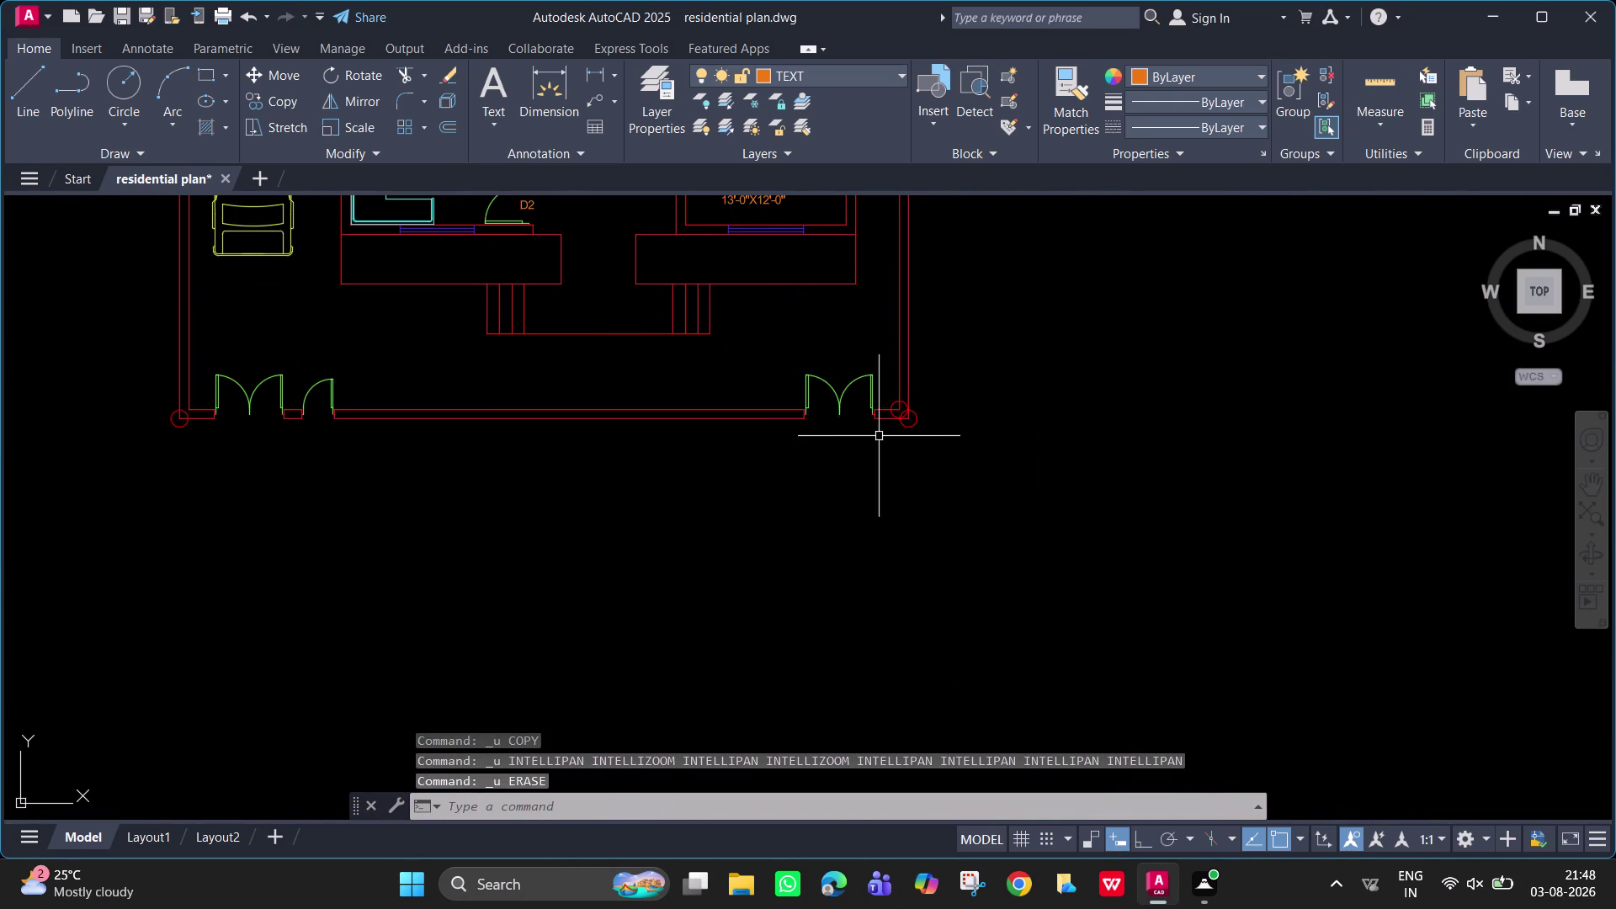
scroll(up, 3)
scroll(up, 3)
Undo remaining copies and erases until walls is the current layer again.
key(ctrl+z)
key(ctrl+z)
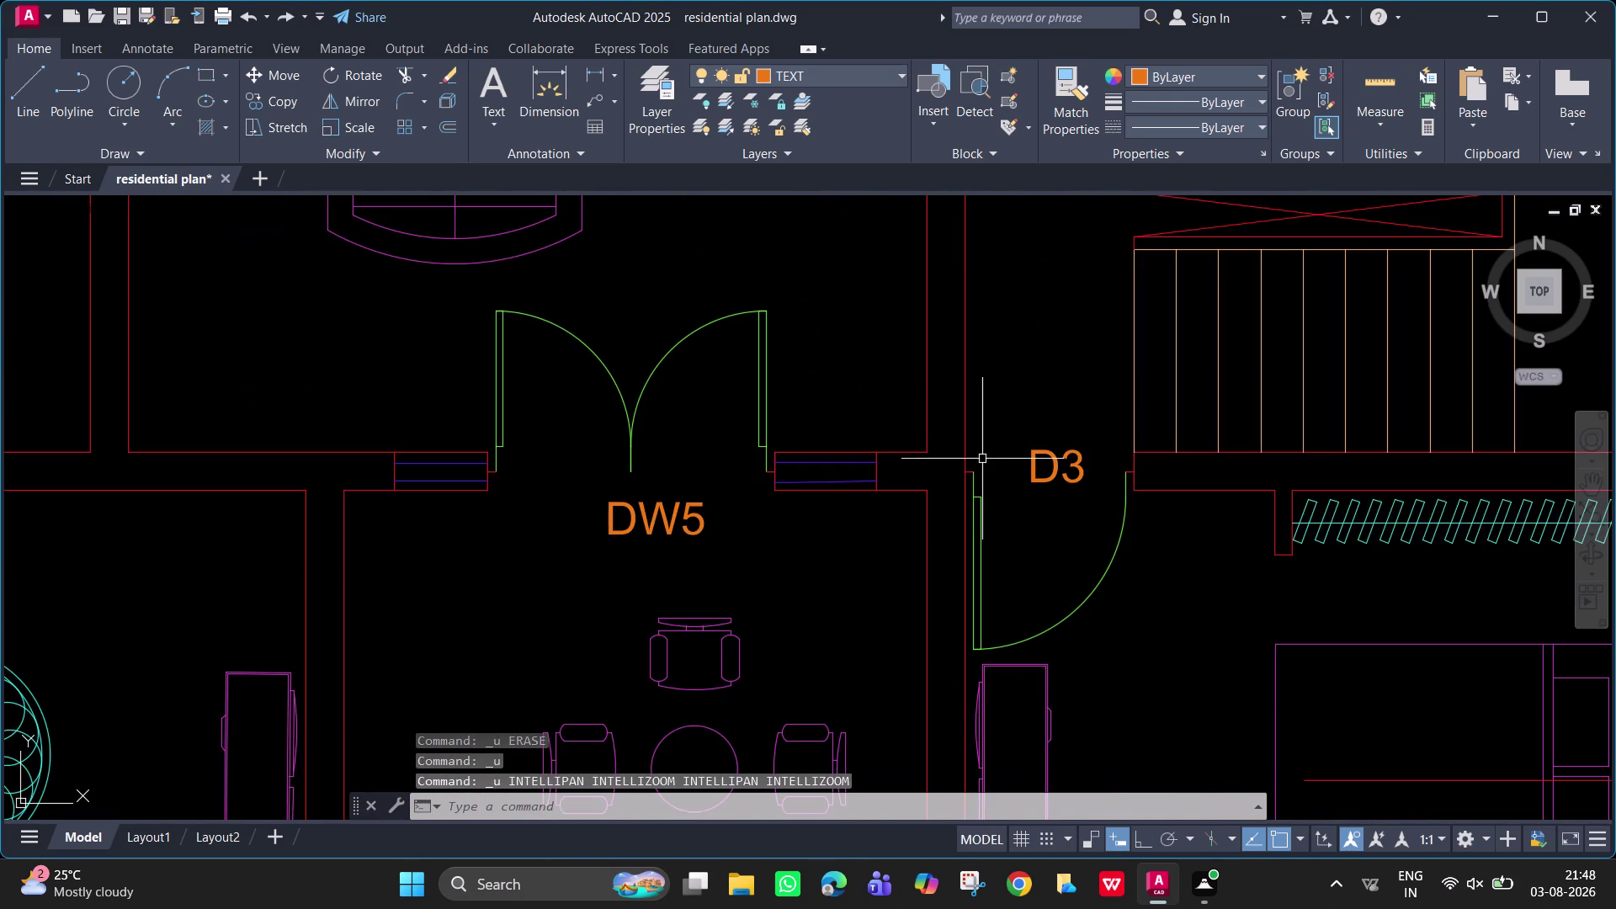
scroll(down, 3)
scroll(up, 3)
scroll(up, 3)
key(ctrl+z)
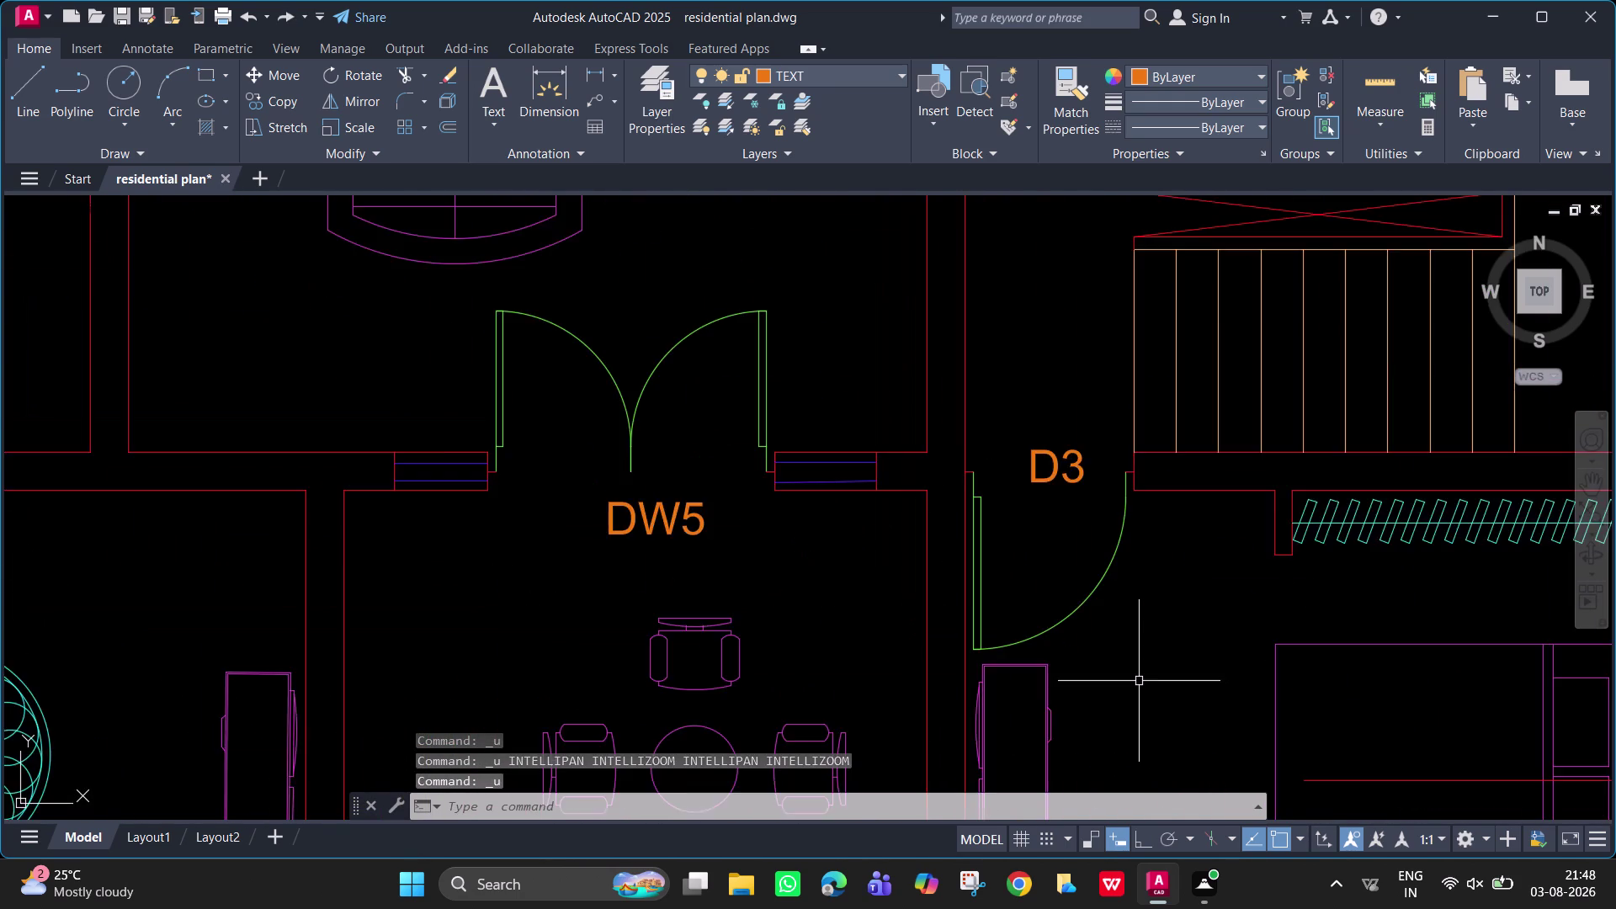
key(ctrl+z)
key(ctrl+z)
key(ctrl+z)
key(ctrl+z)
key(ctrl+z)
key(ctrl+z)
key(ctrl+z)
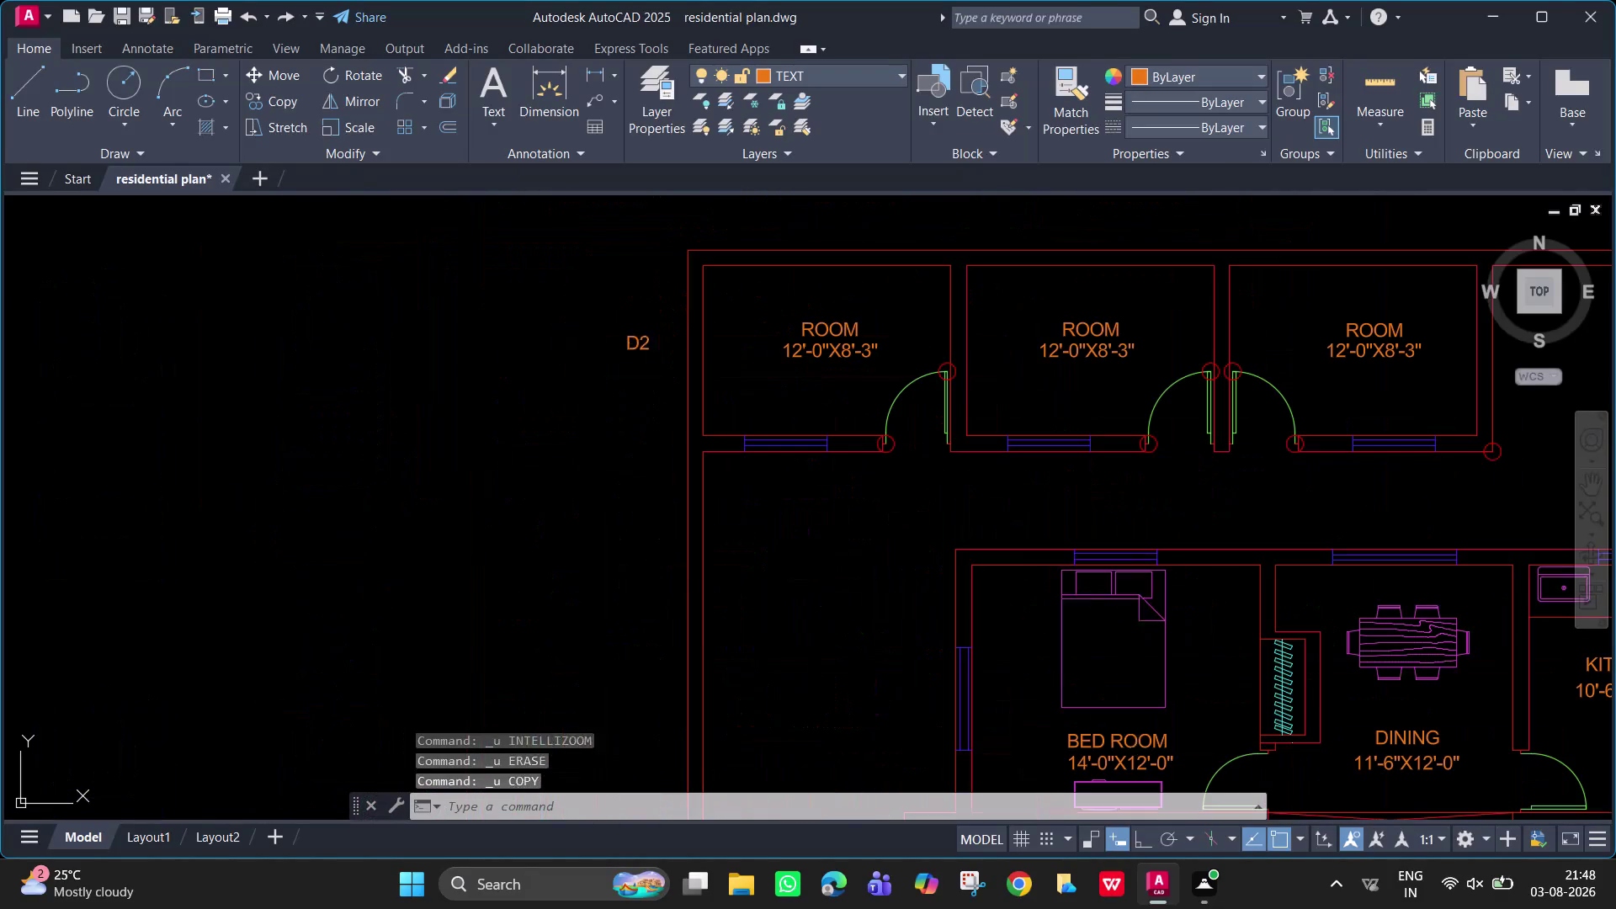
key(ctrl+z)
key(ctrl+z)
key(ctrl+z)
key(ctrl+z)
key(ctrl+z)
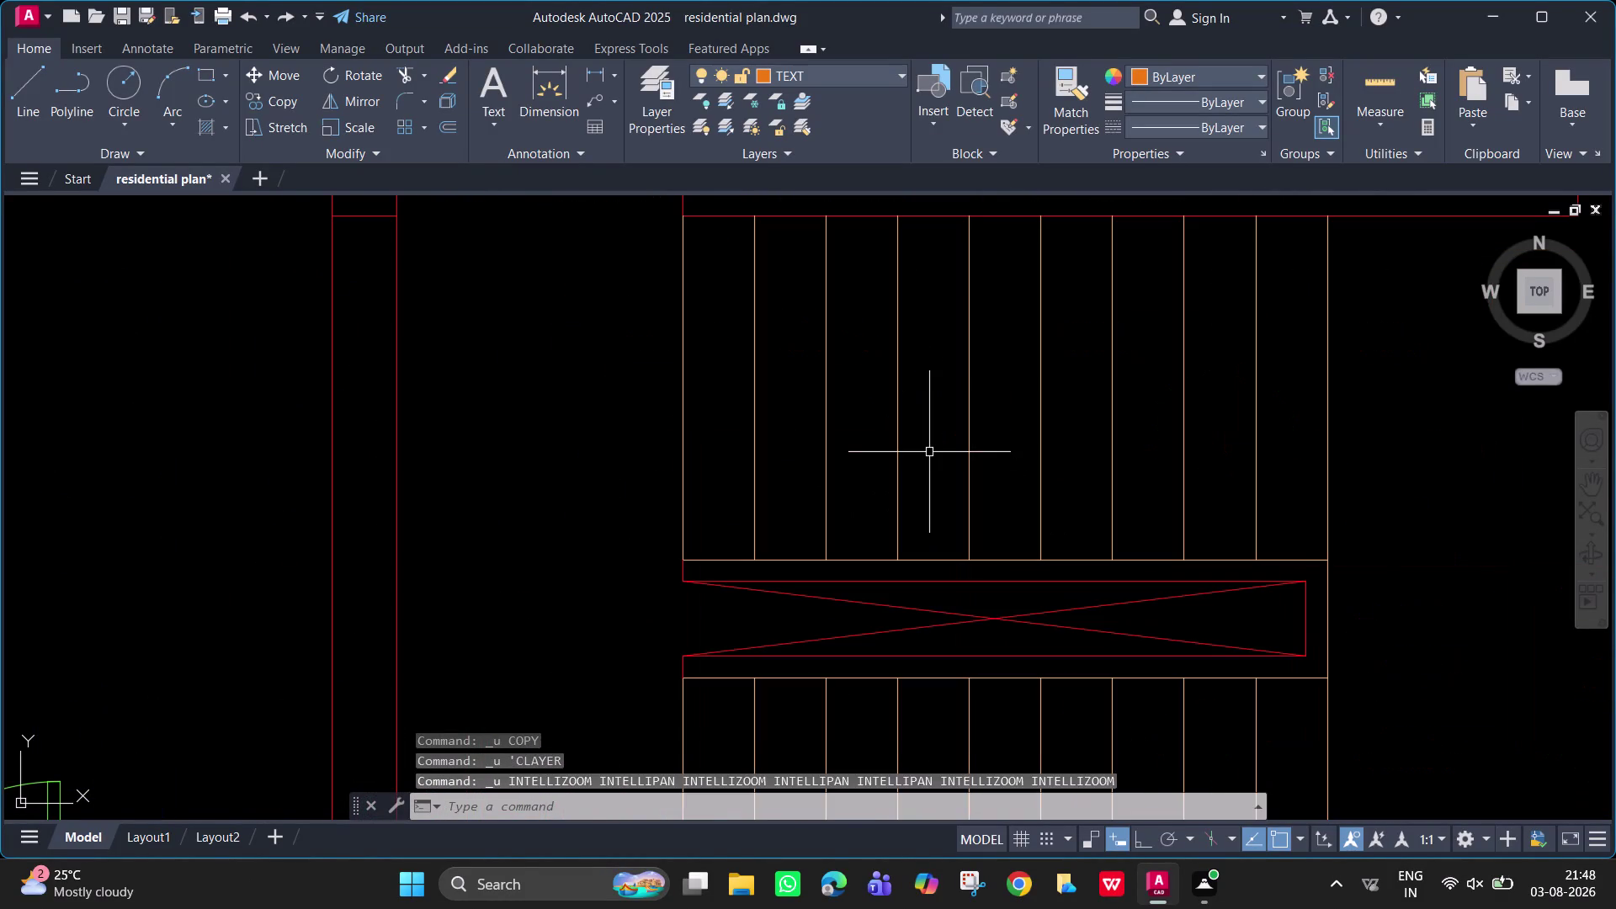
scroll(down, 3)
middle_drag(971, 489, 899, 364)
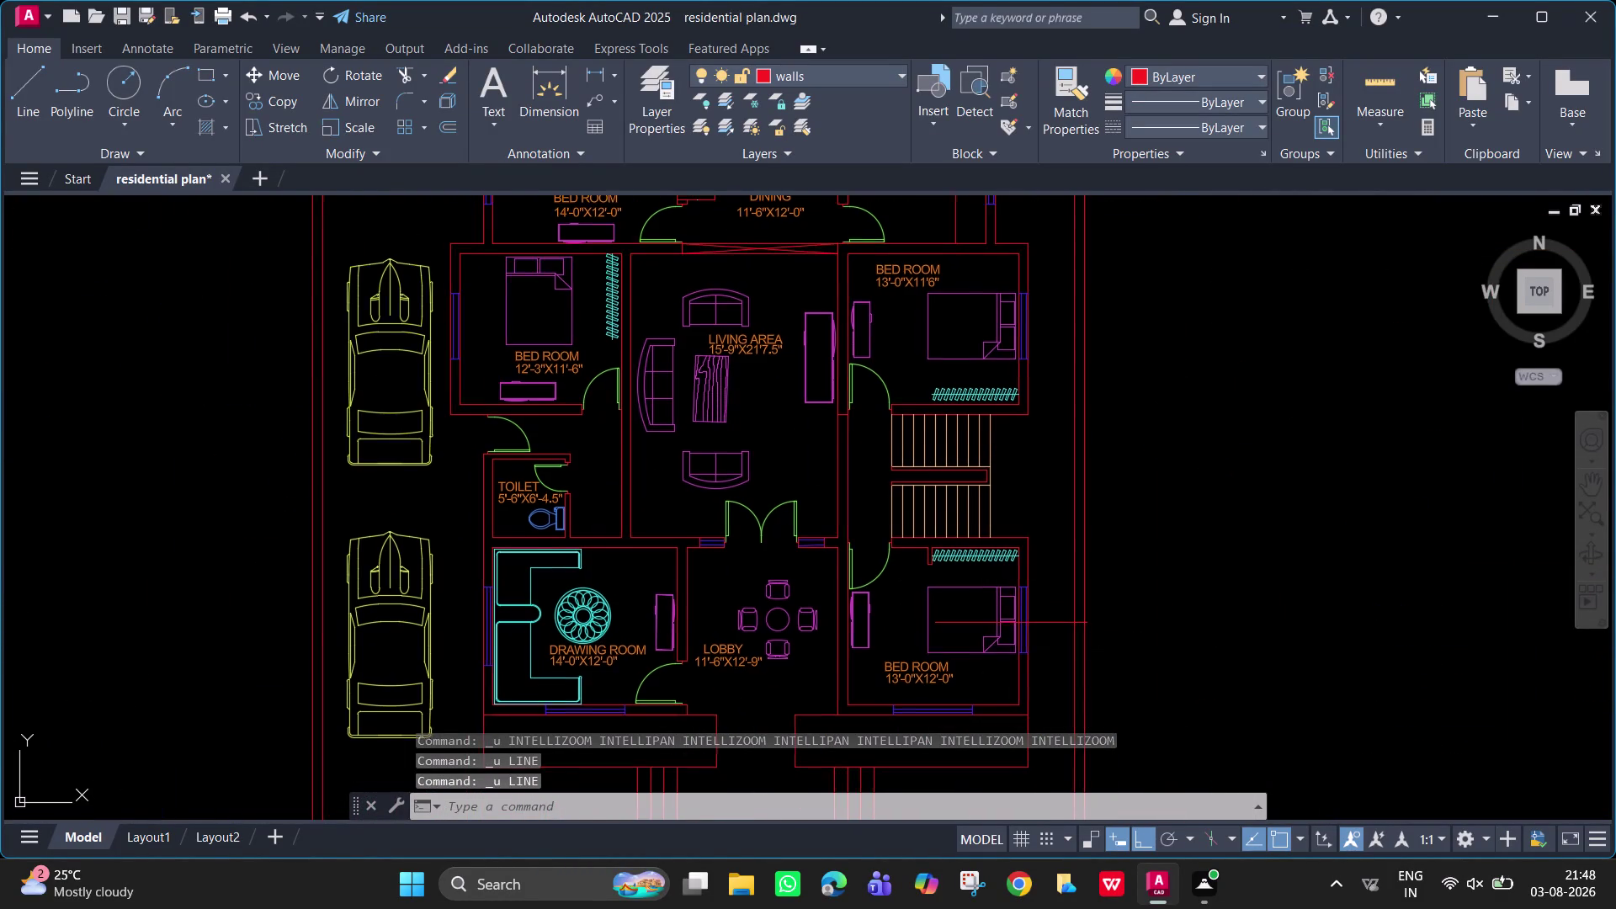
middle_drag(899, 364, 847, 104)
scroll(up, 3)
scroll(up, 3)
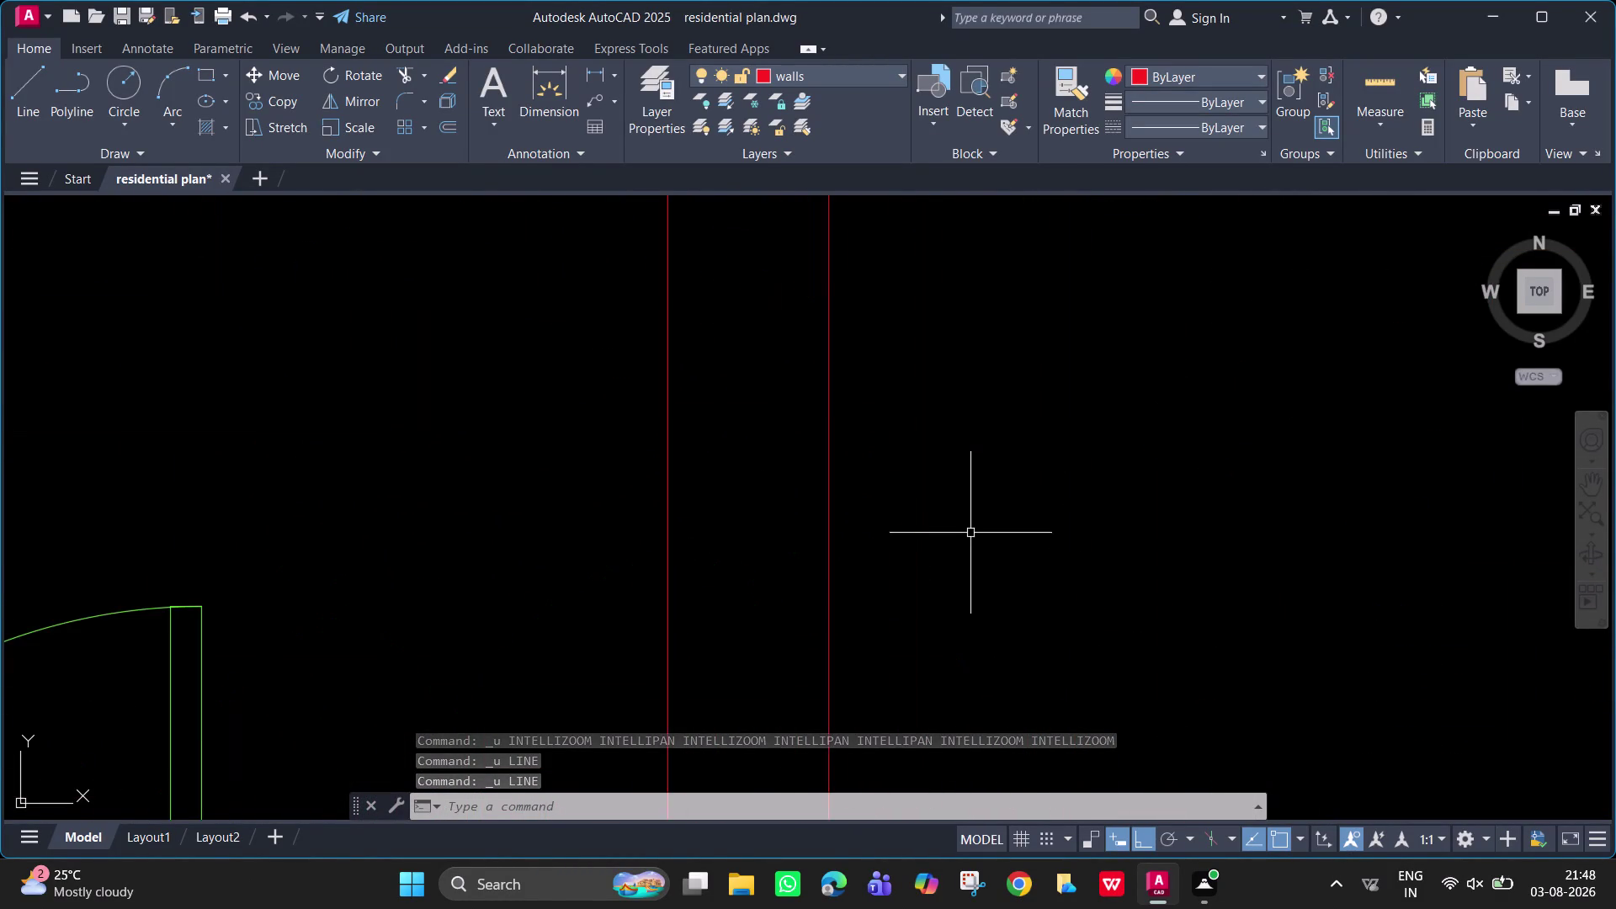
scroll(down, 3)
middle_drag(969, 532, 895, 196)
middle_drag(855, 588, 825, 313)
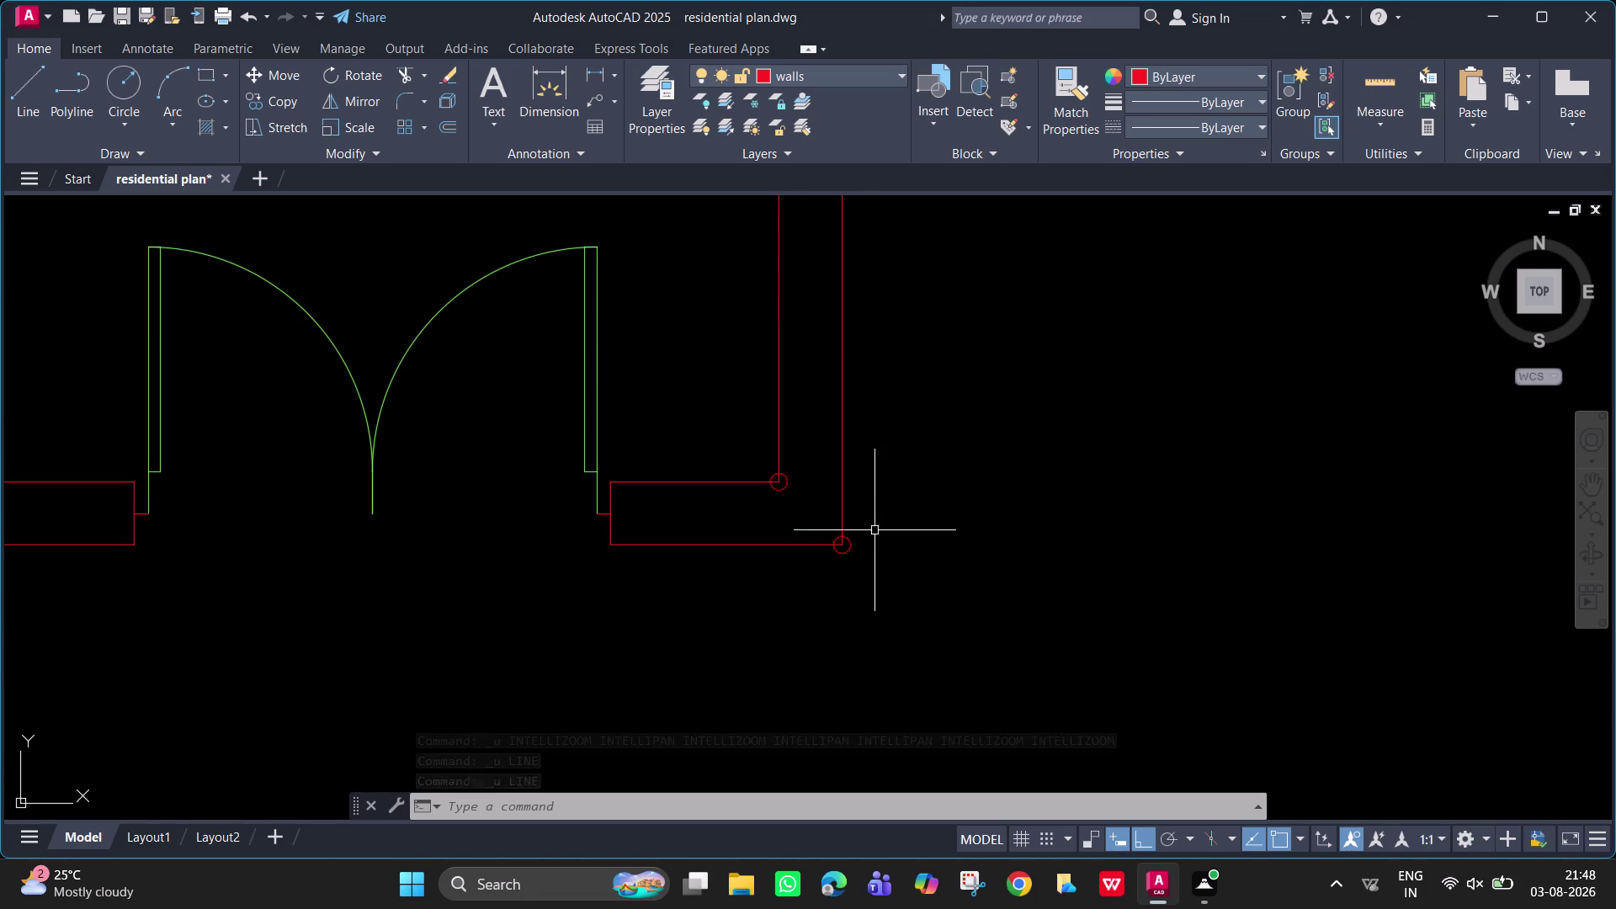
scroll(up, 3)
scroll(up, 3)
middle_drag(767, 378, 793, 749)
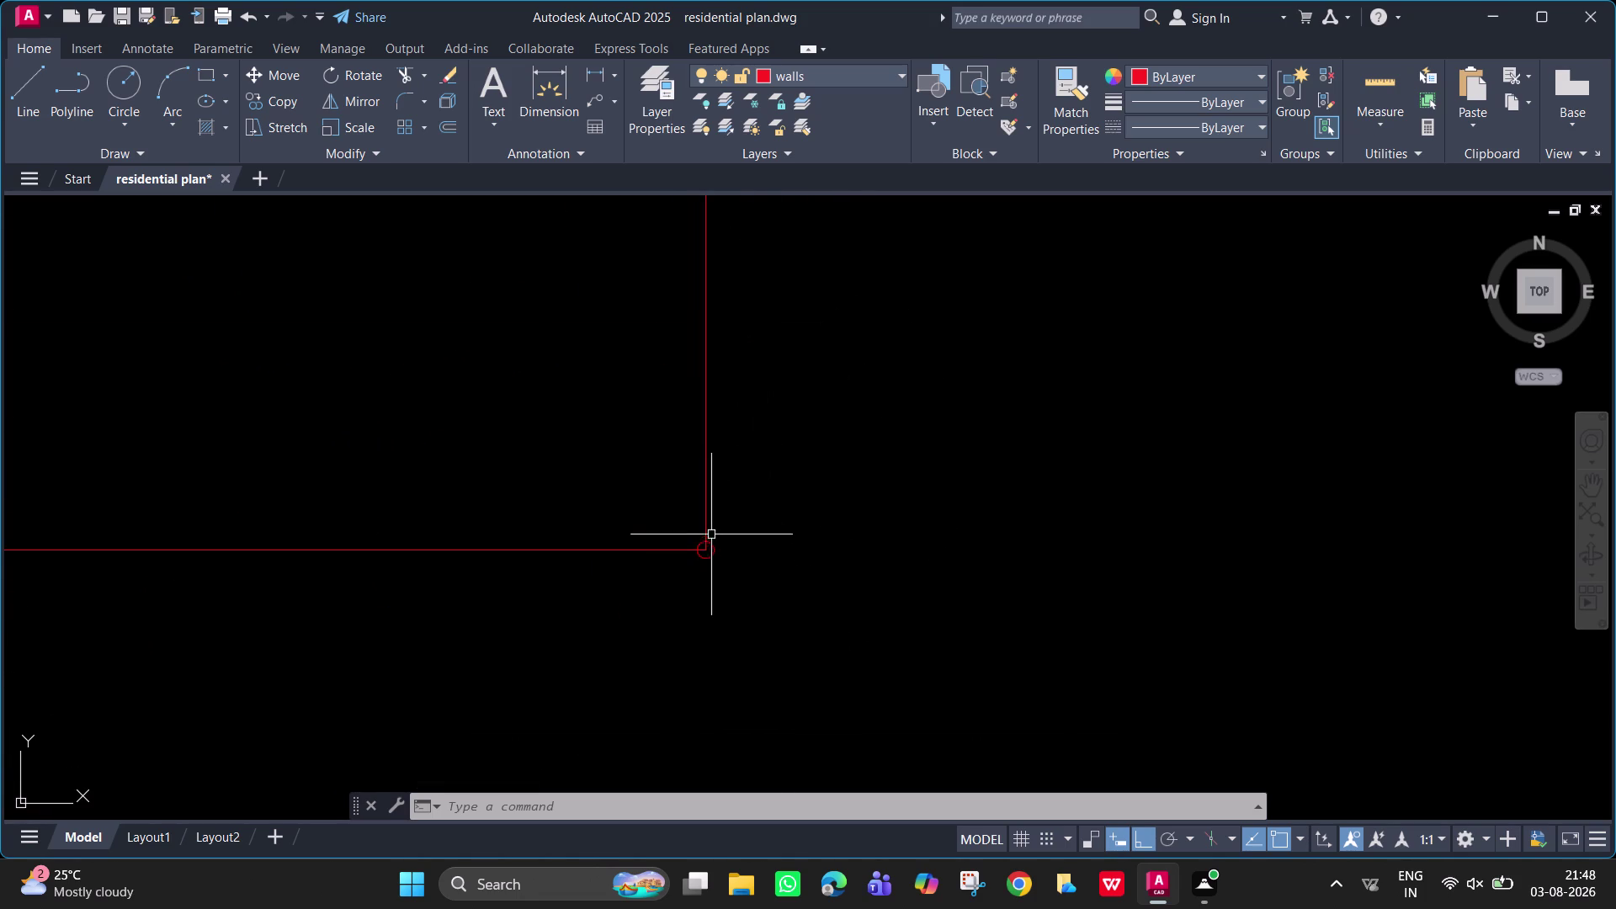
click(711, 560)
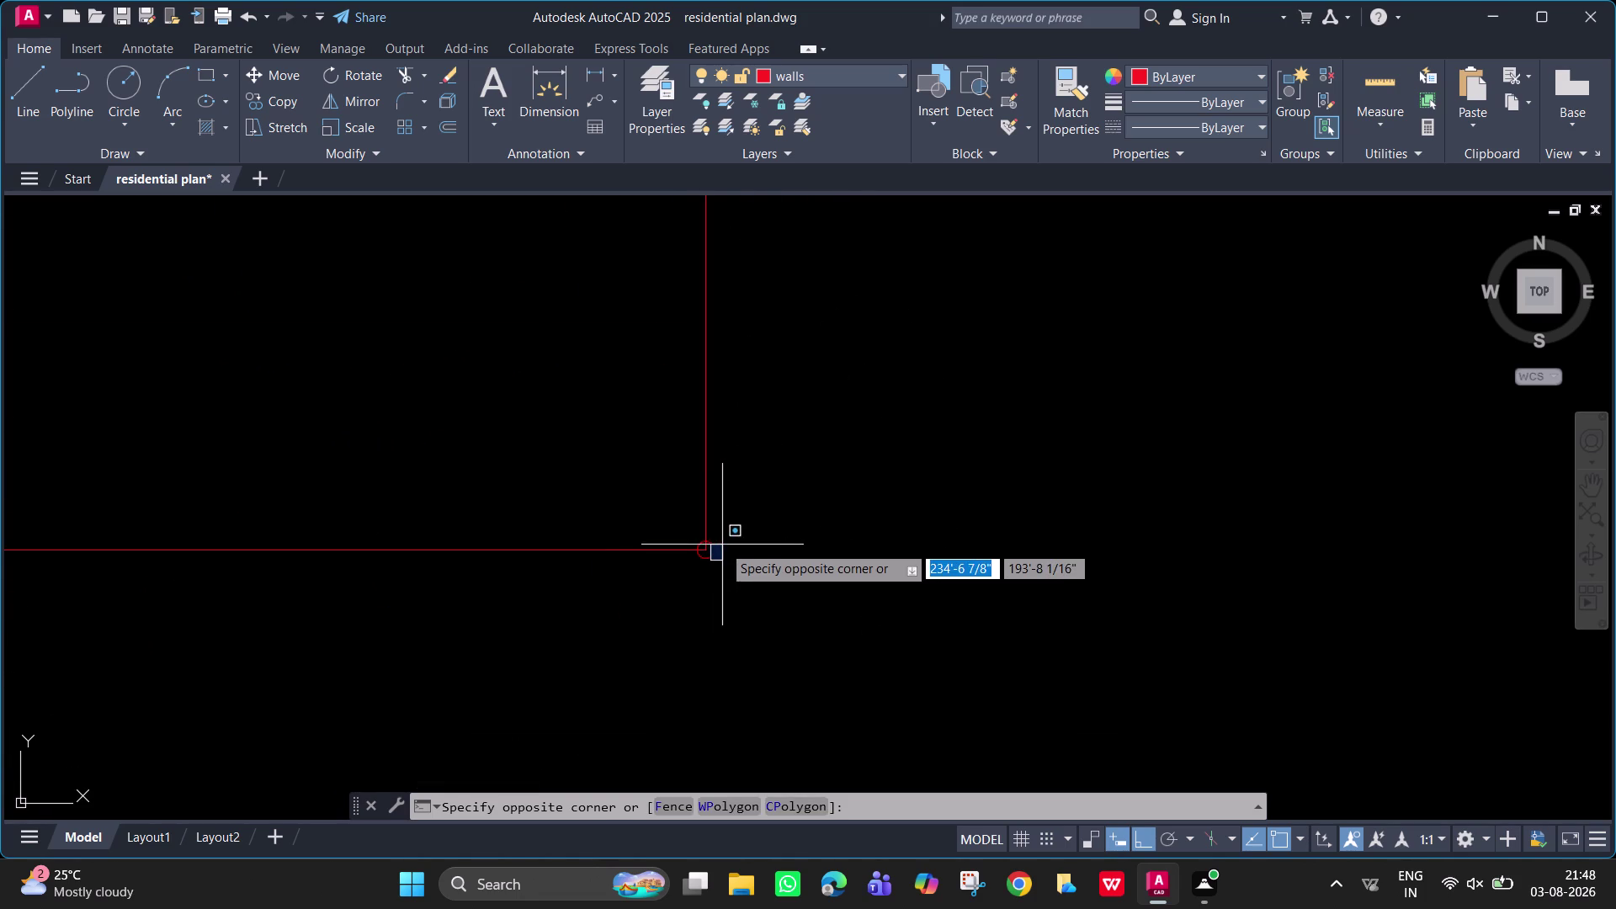
click(719, 534)
click(722, 557)
click(699, 539)
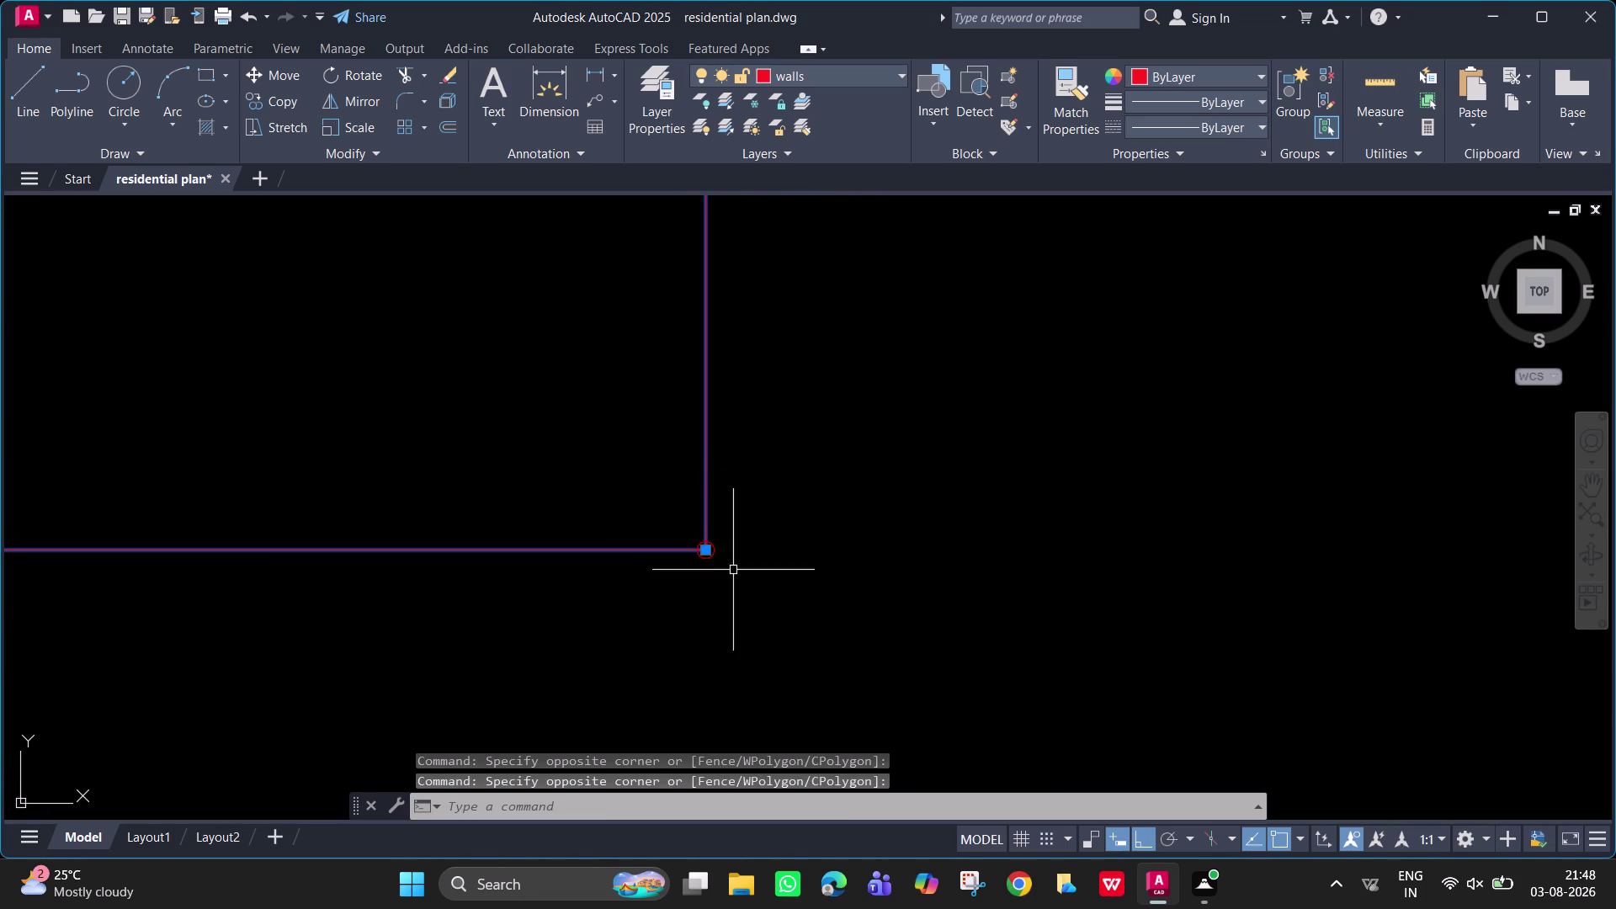
scroll(up, 3)
scroll(up, 3)
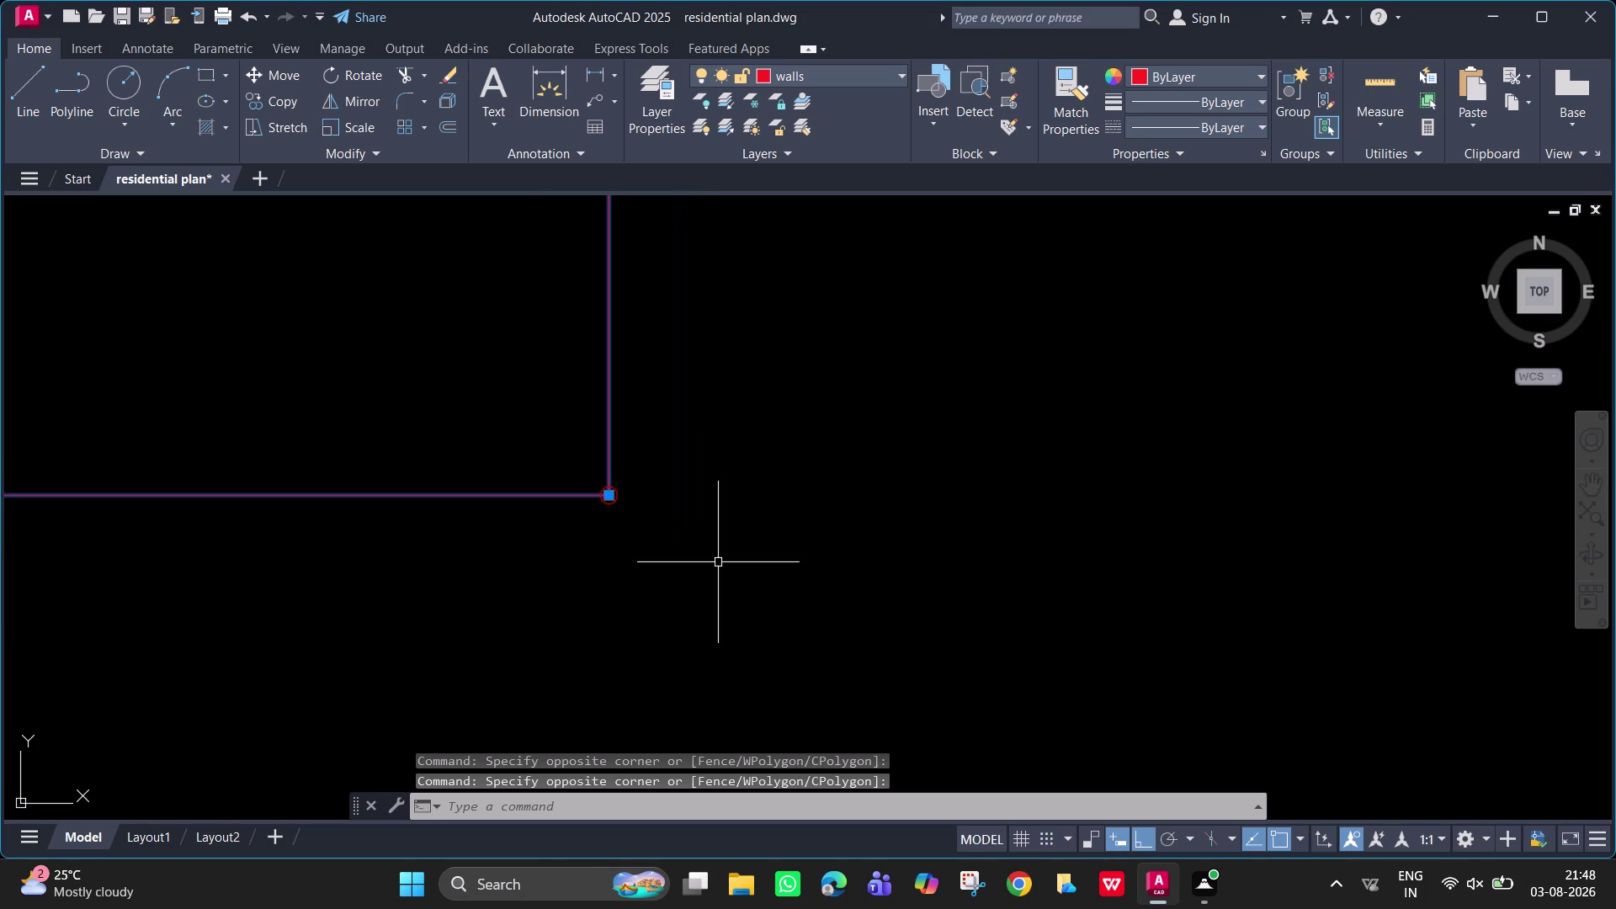
scroll(up, 3)
middle_drag(718, 562, 1044, 753)
scroll(down, 3)
key(Escape)
key(Escape)
scroll(down, 3)
key(Escape)
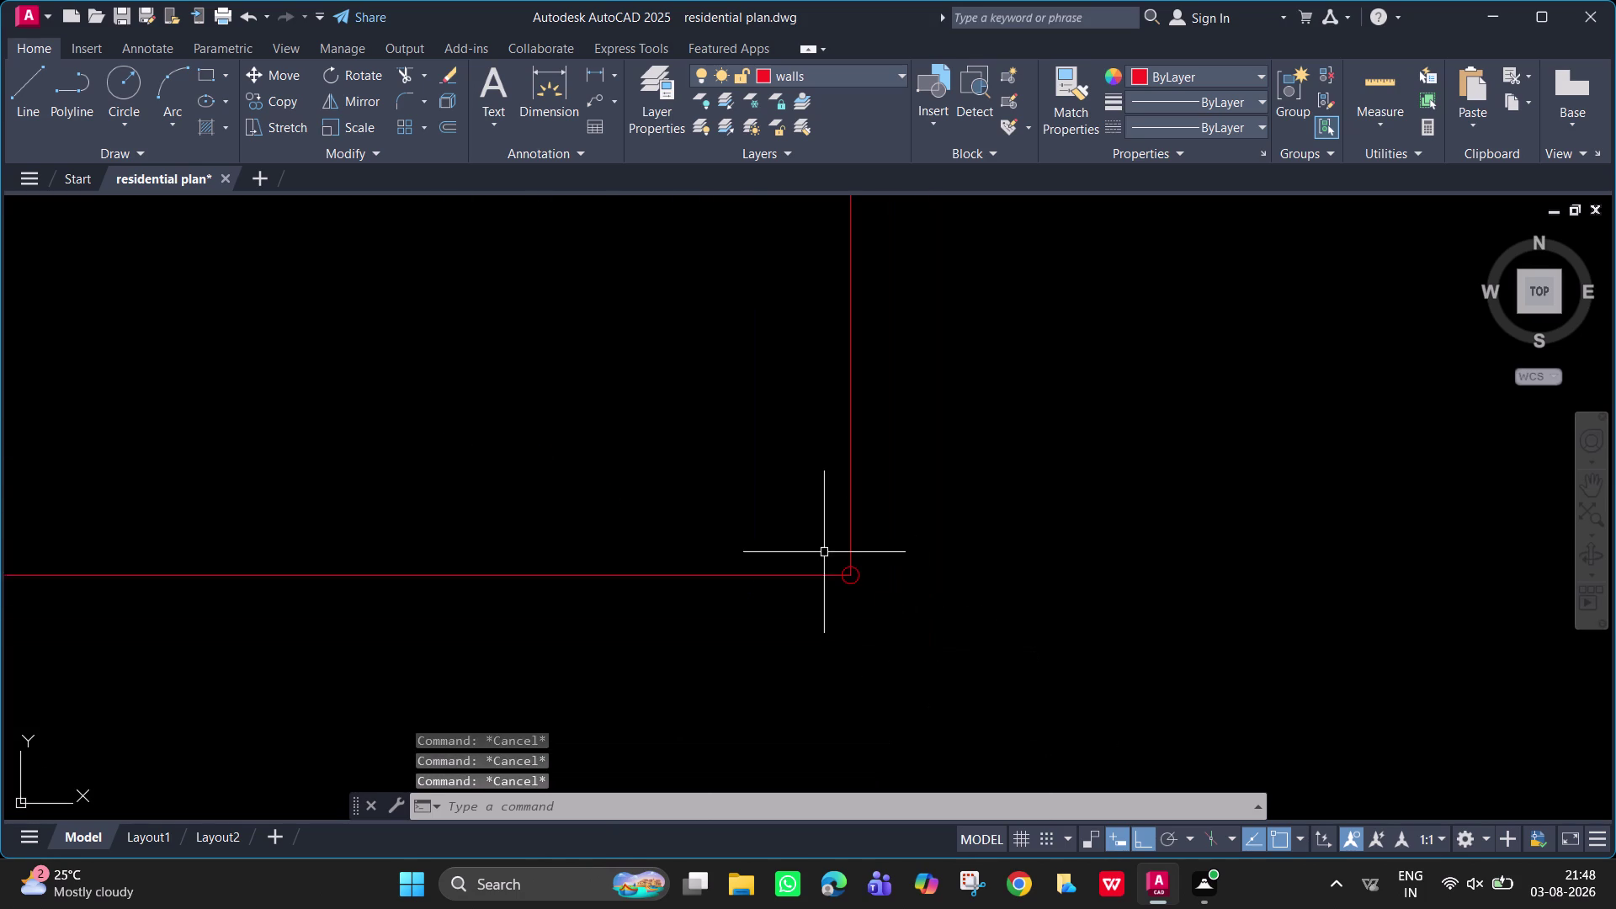
scroll(down, 3)
key(Escape)
key(Escape)
key(Escape)
key(Escape)
scroll(down, 3)
middle_click(935, 638)
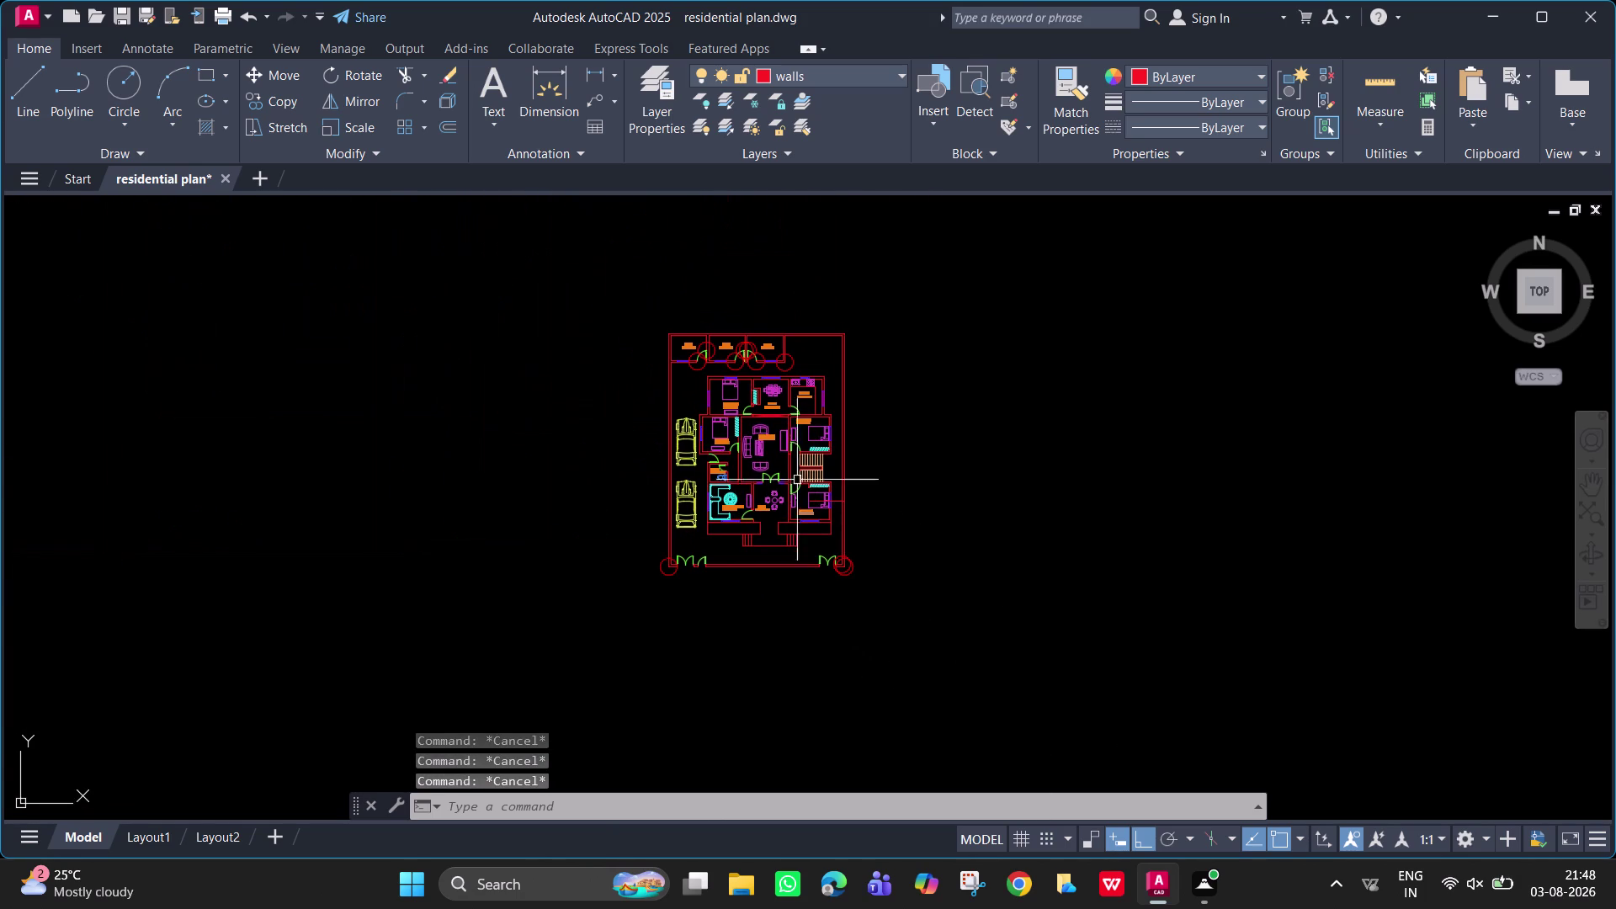
scroll(up, 3)
middle_drag(742, 416, 771, 484)
scroll(up, 3)
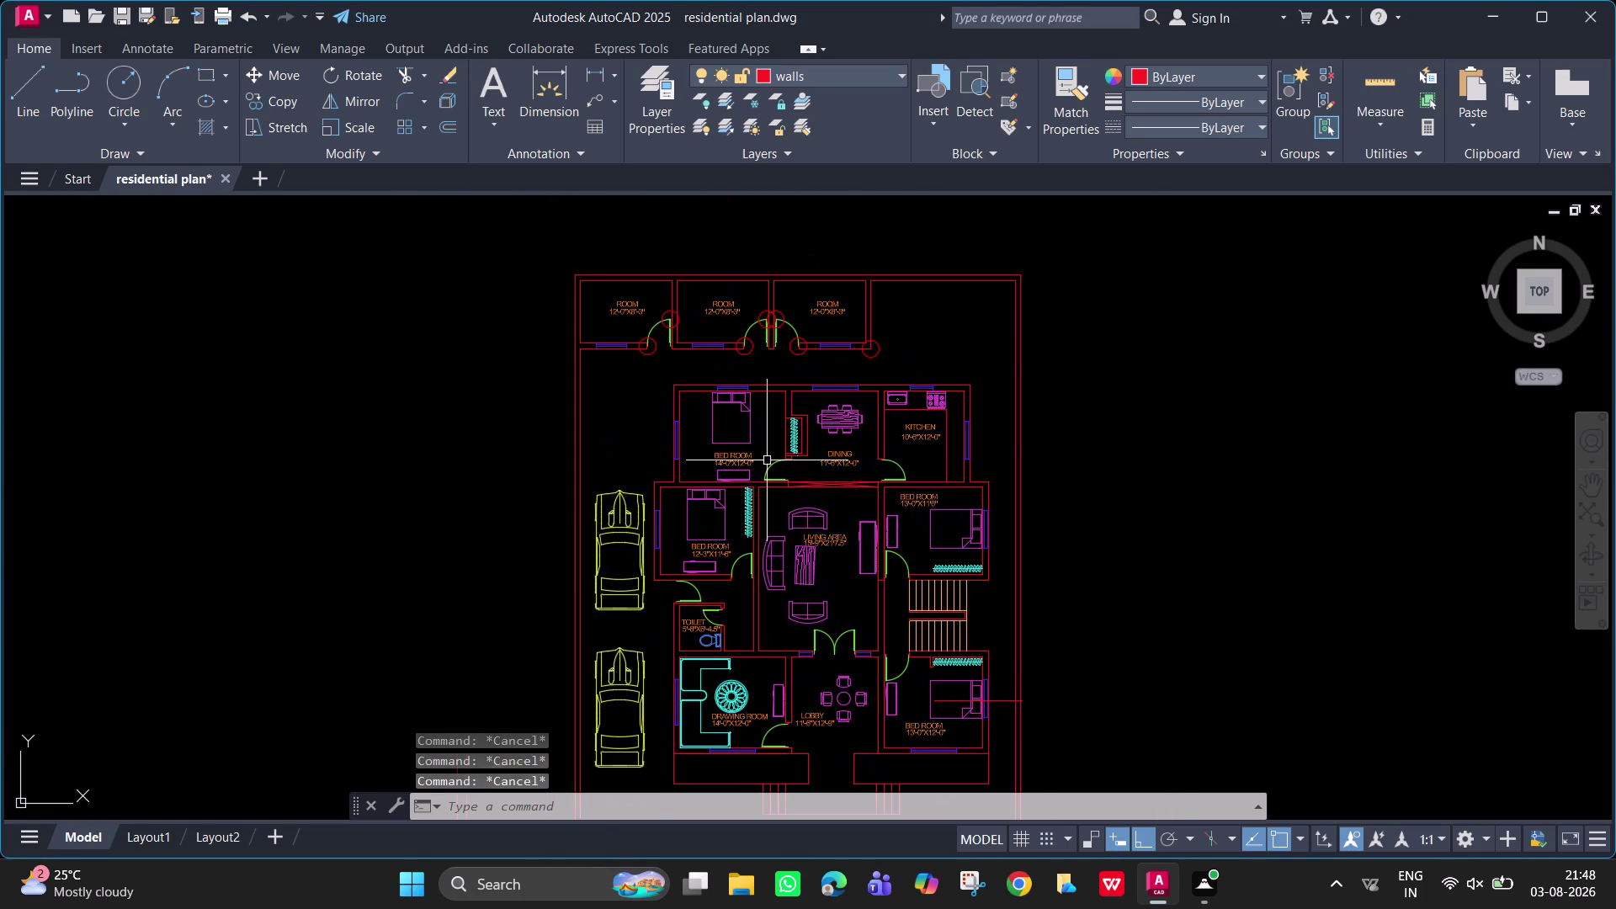
scroll(up, 3)
middle_drag(779, 498, 788, 520)
scroll(down, 3)
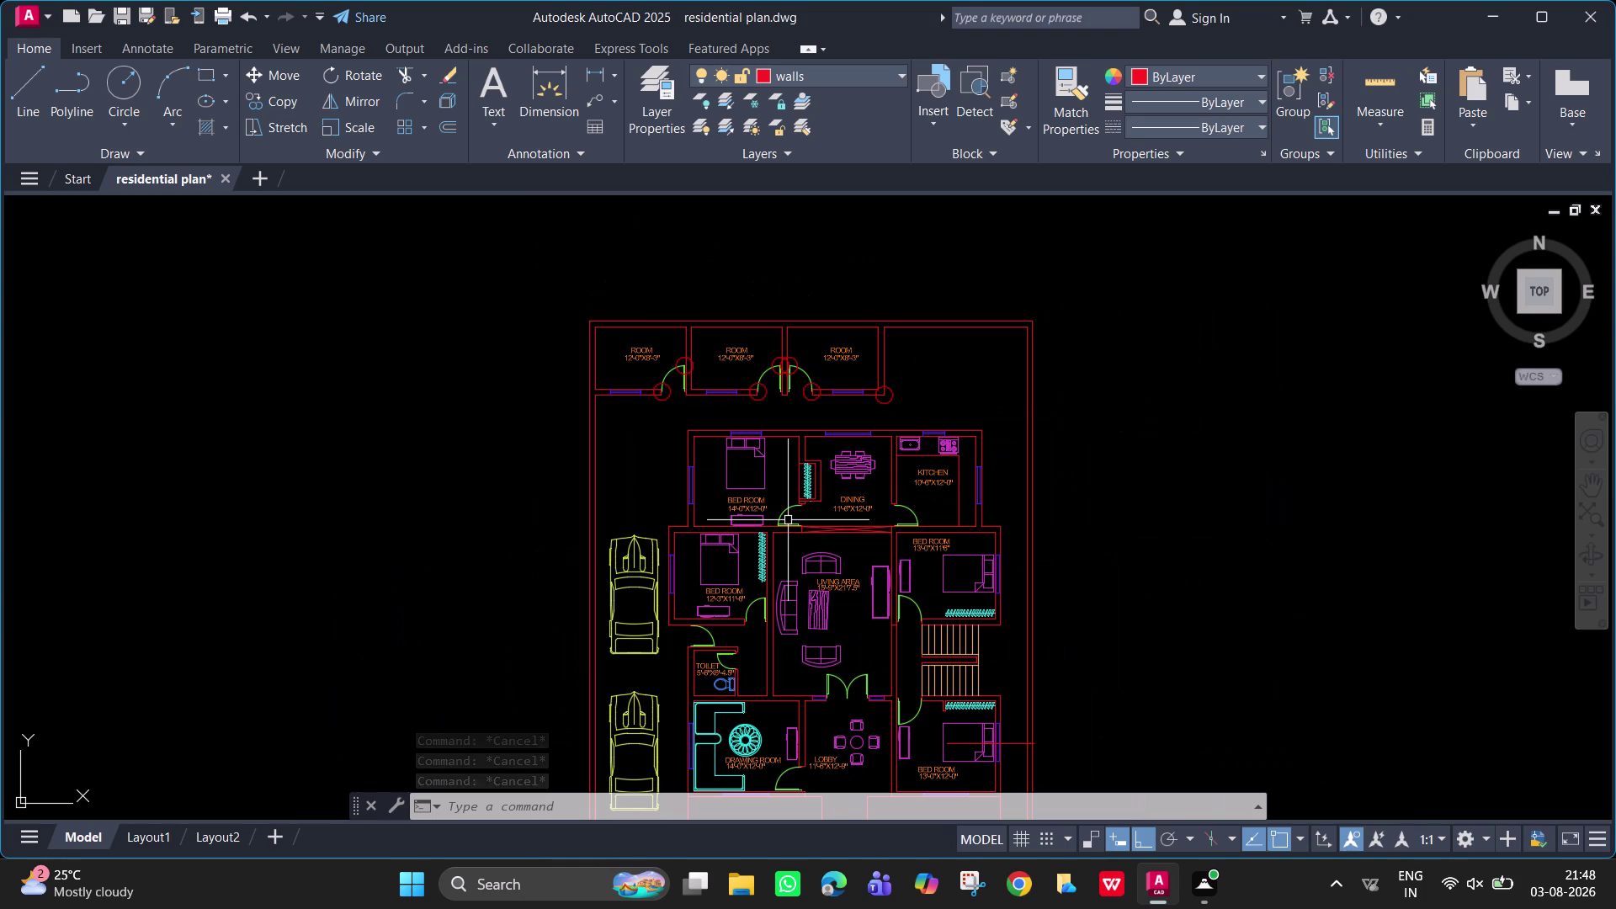
key(ctrl+s)
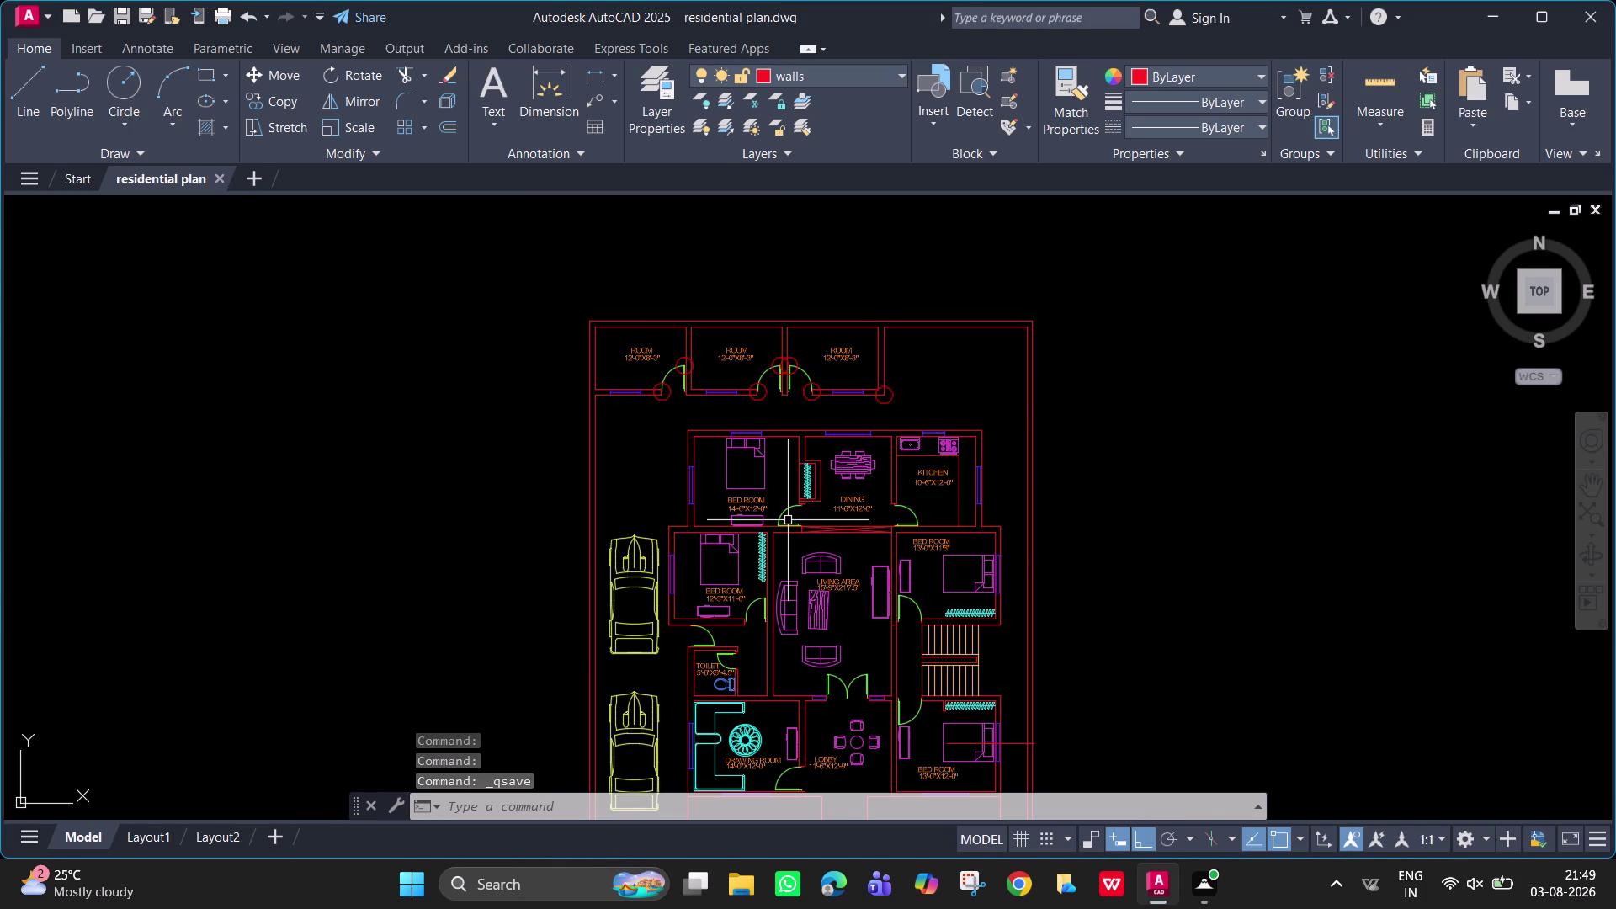
Toggle polar tracking and attempt a redo, which finds nothing to redo.
key(ctrl+u)
key(ctrl+u)
key(ctrl+u)
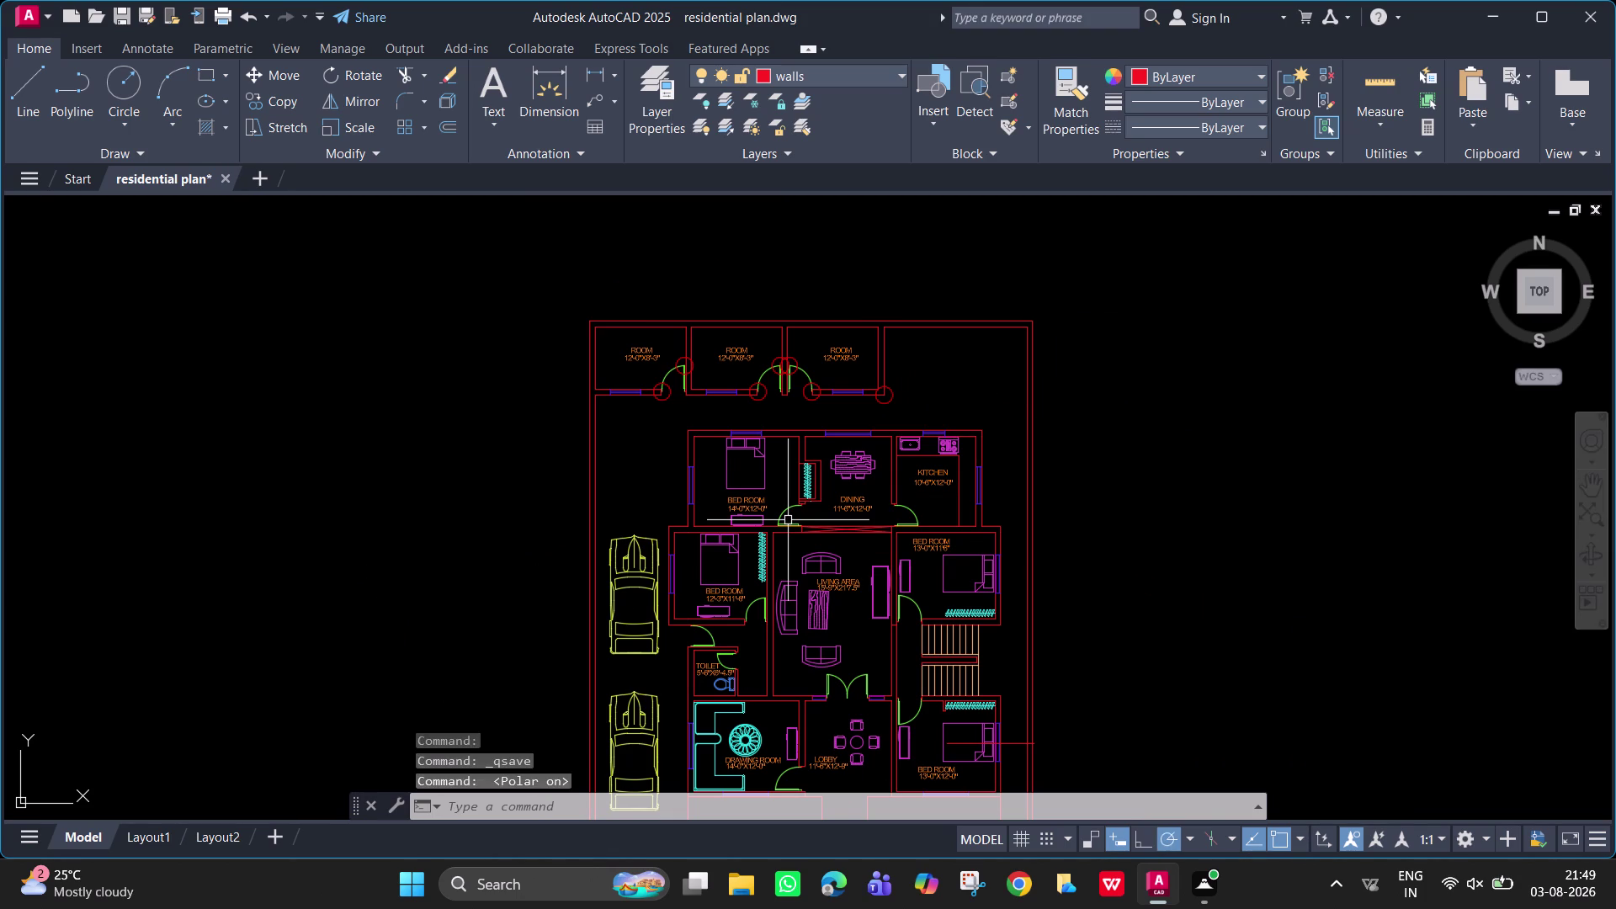
key(ctrl+y)
key(ctrl+y)
key(ctrl+y)
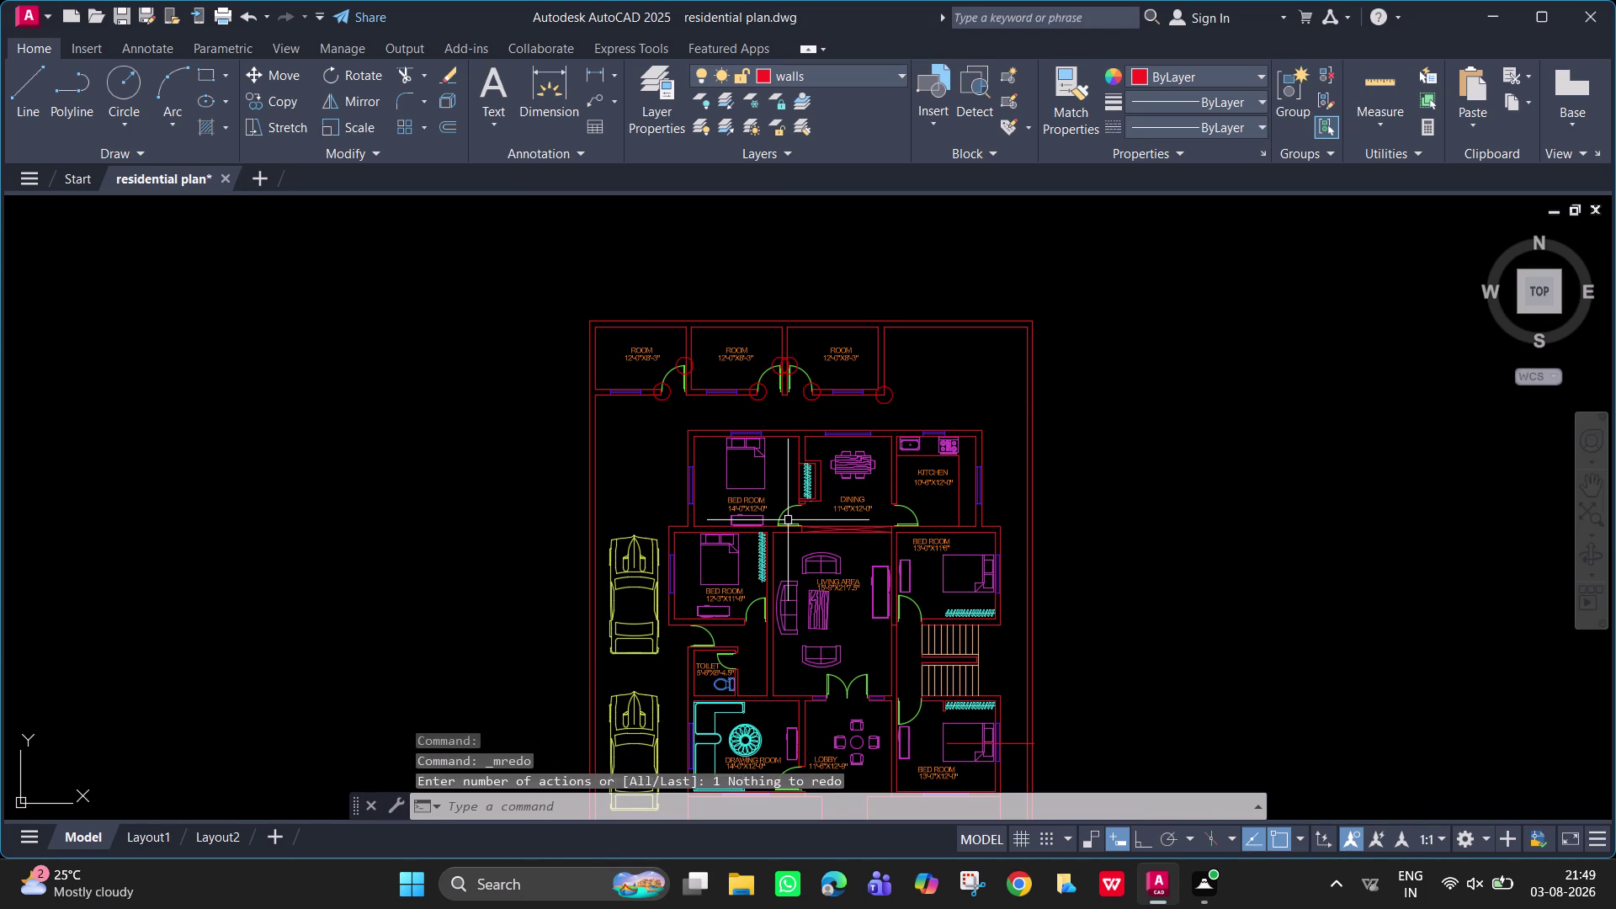
key(ctrl+y)
key(ctrl+y)
key(ctrl+y)
key(ctrl+y)
key(ctrl+y)
key(ctrl+y)
key(ctrl+y)
Switch polar tracking on and off again and retry redo, still with no effect.
key(ctrl+u)
key(ctrl+u)
key(ctrl+u)
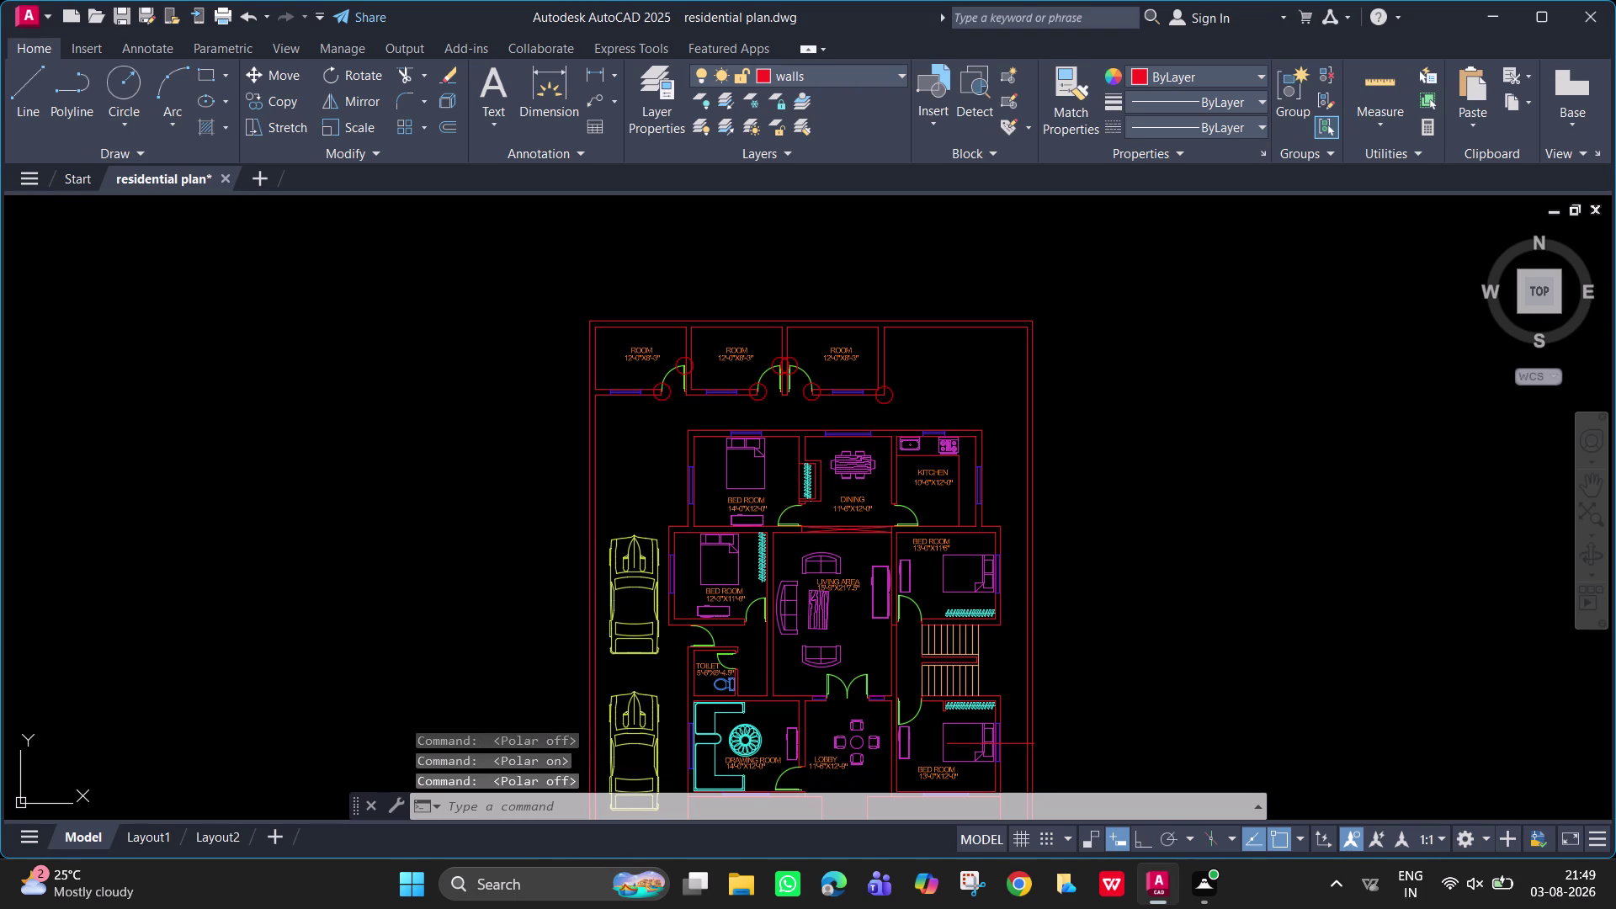
key(ctrl+u)
key(ctrl+y)
key(ctrl+y)
key(ctrl+u)
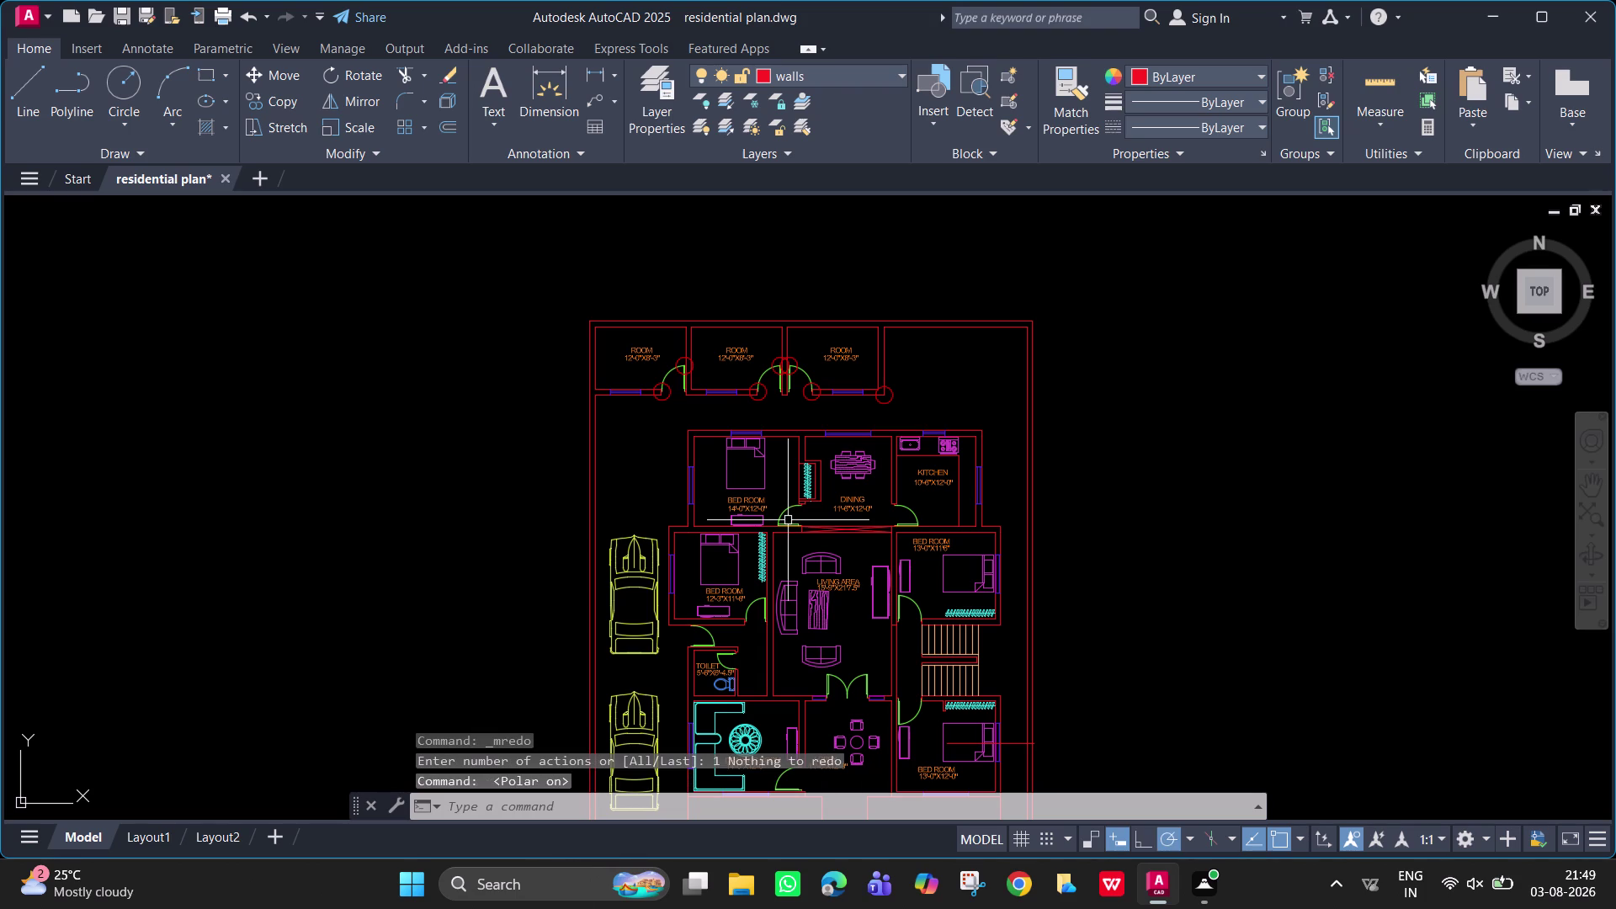
key(ctrl+u)
key(ctrl+u)
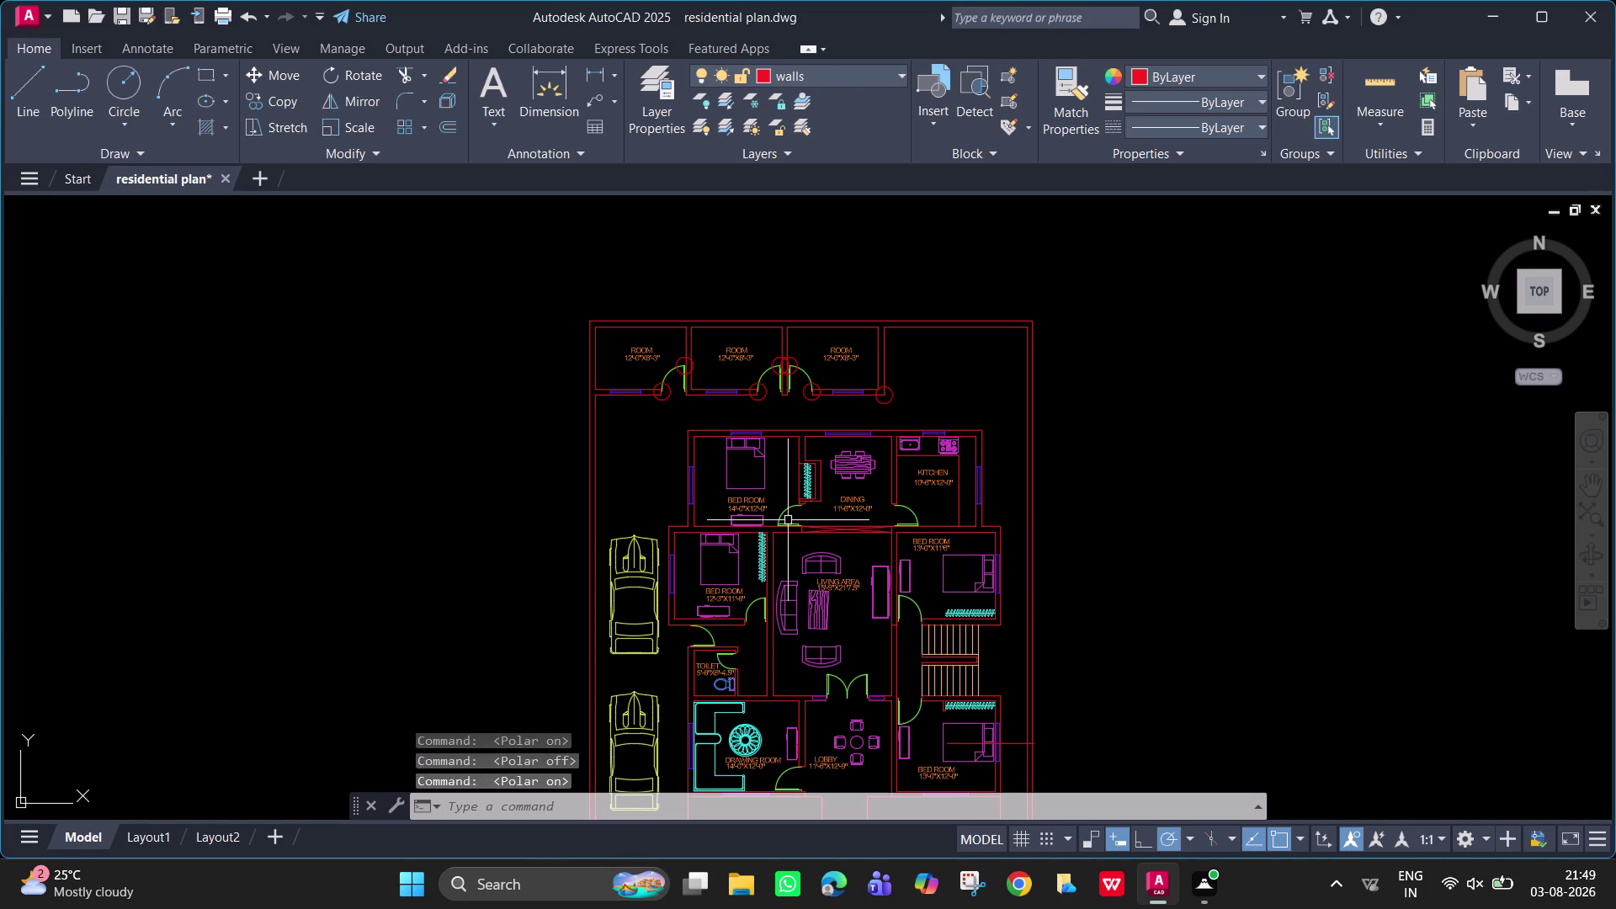
key(ctrl+u)
key(ctrl+y)
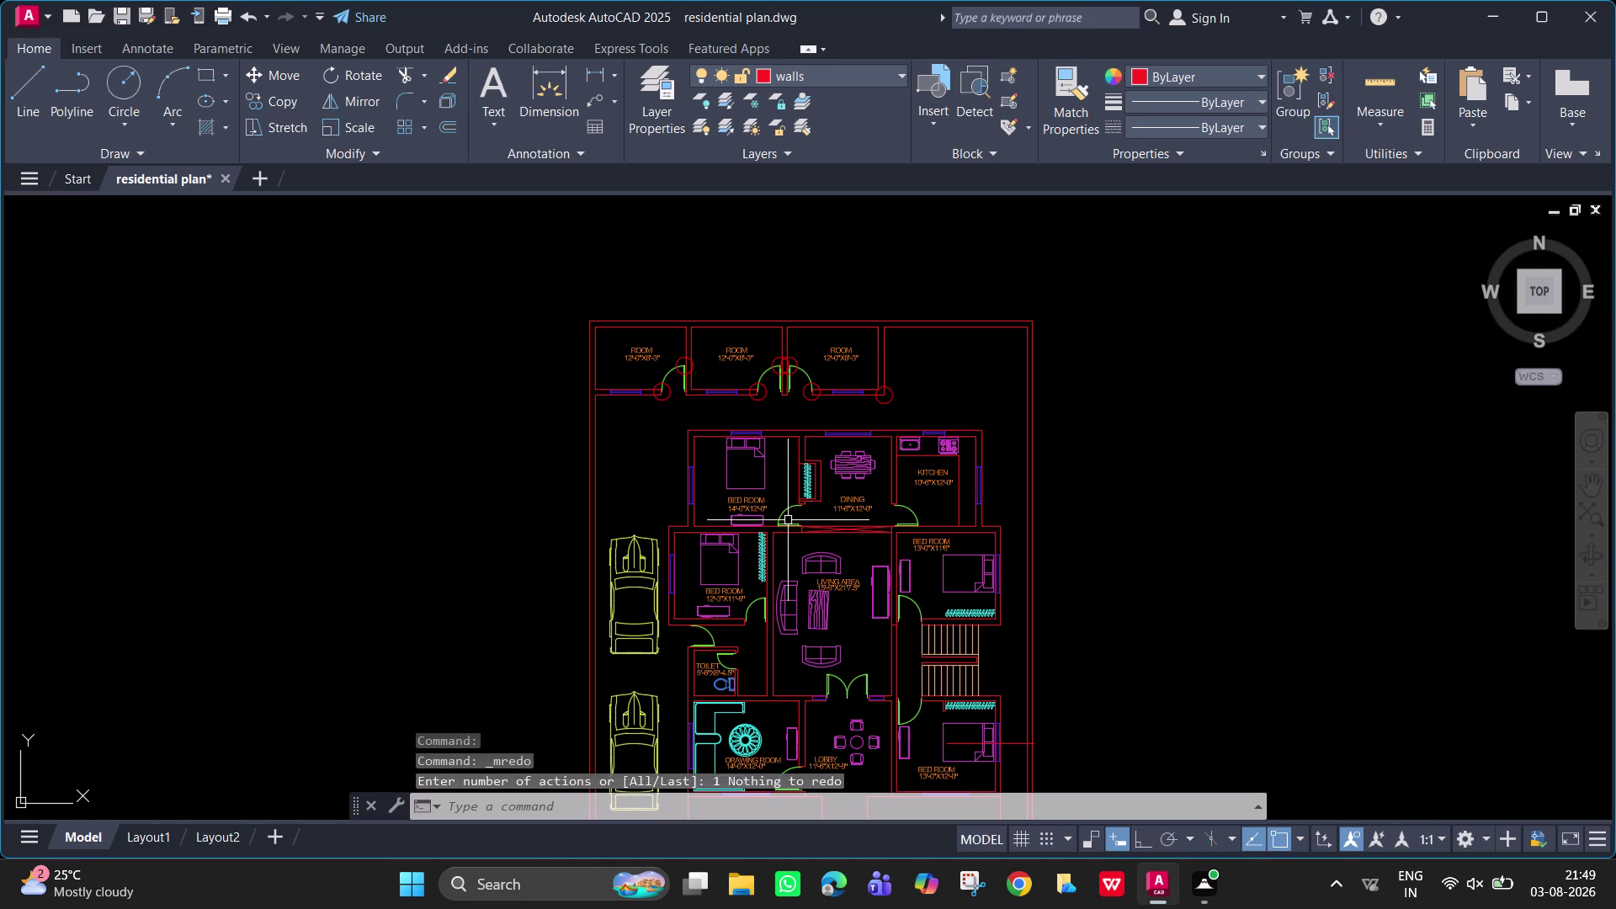
Request a multiple-step redo, then cancel the request with Escape.
key(ctrl+y)
key(ctrl+y)
key(ctrl+y)
key(ctrl+y)
key(ctrl+j)
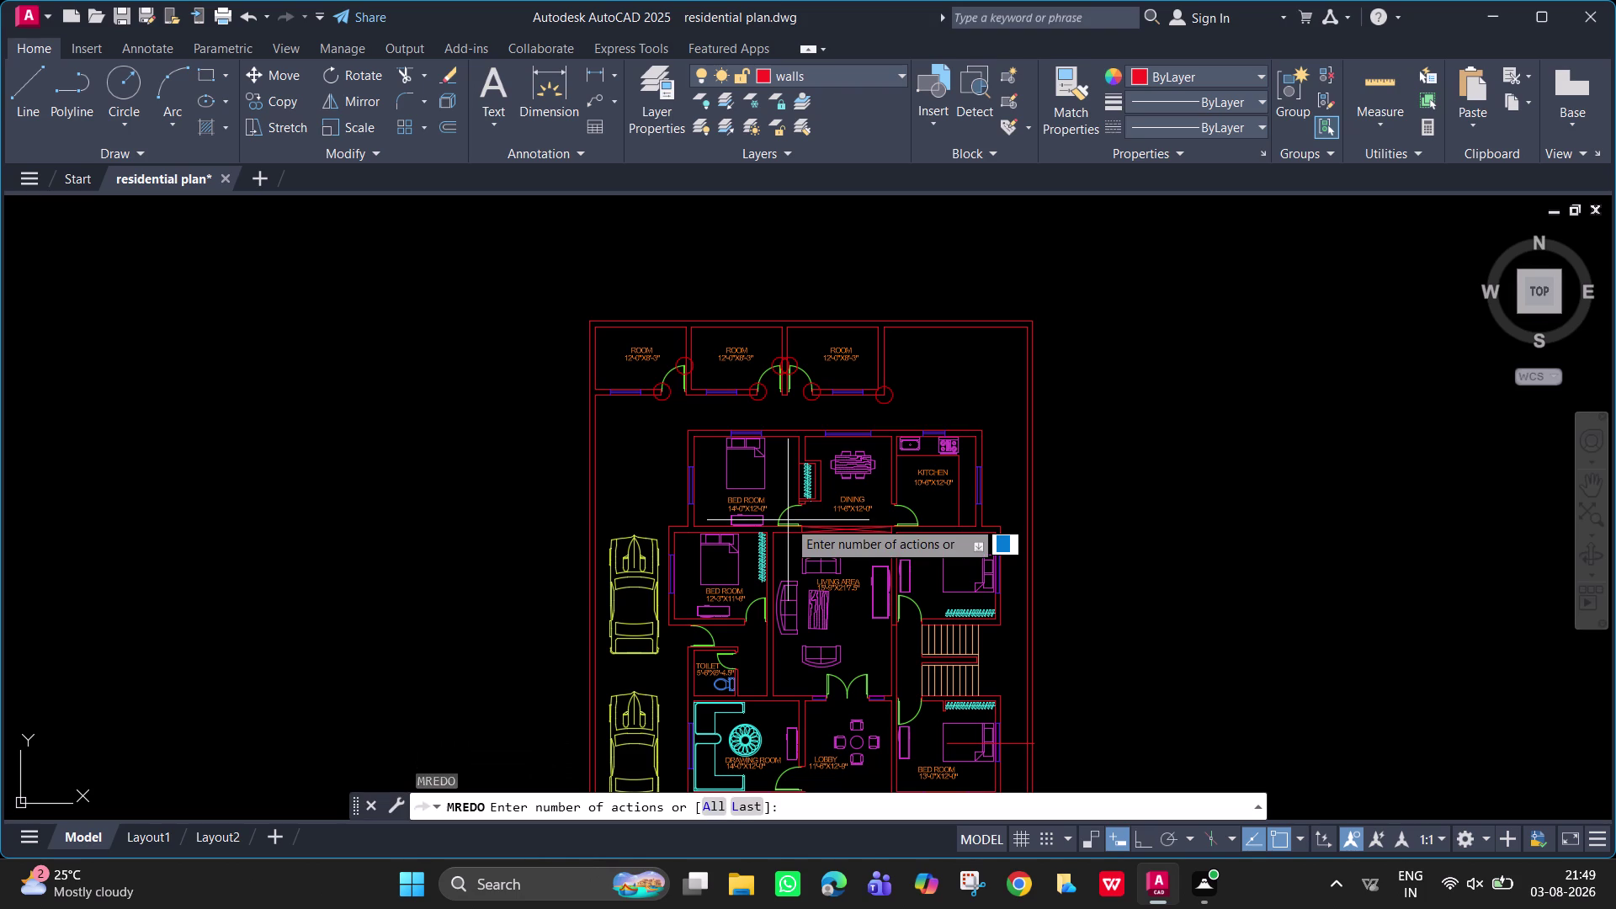
key(Escape)
key(Escape)
key(Escape)
key(Escape)
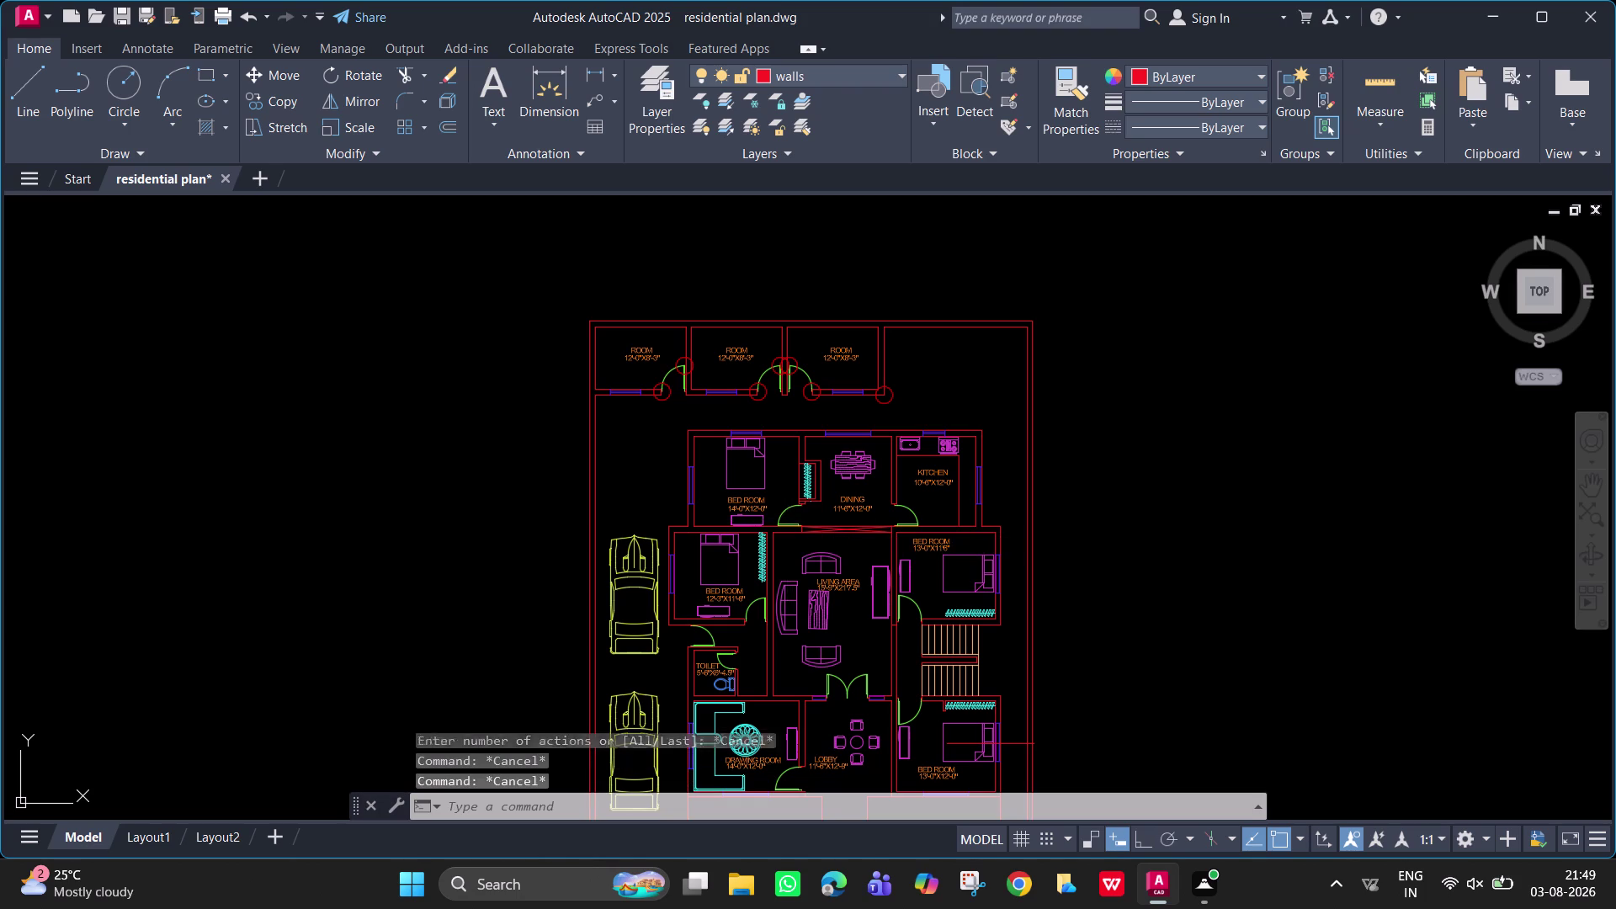
Bring the front entrance gate into view and quick-save the drawing.
middle_drag(737, 520, 625, 439)
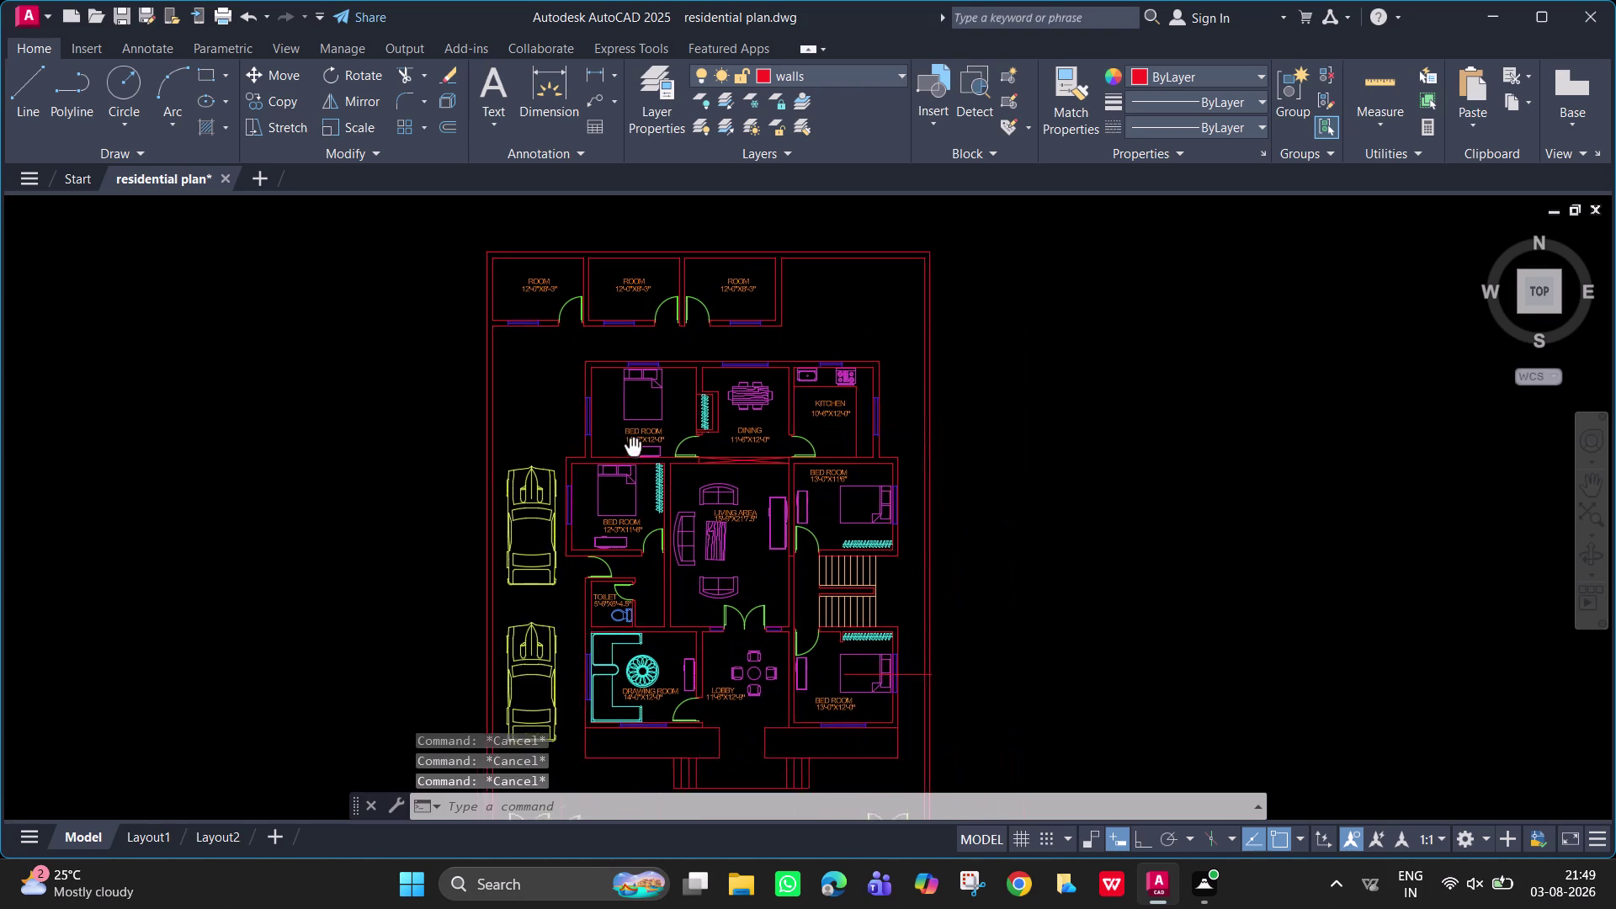
middle_drag(626, 439, 603, 401)
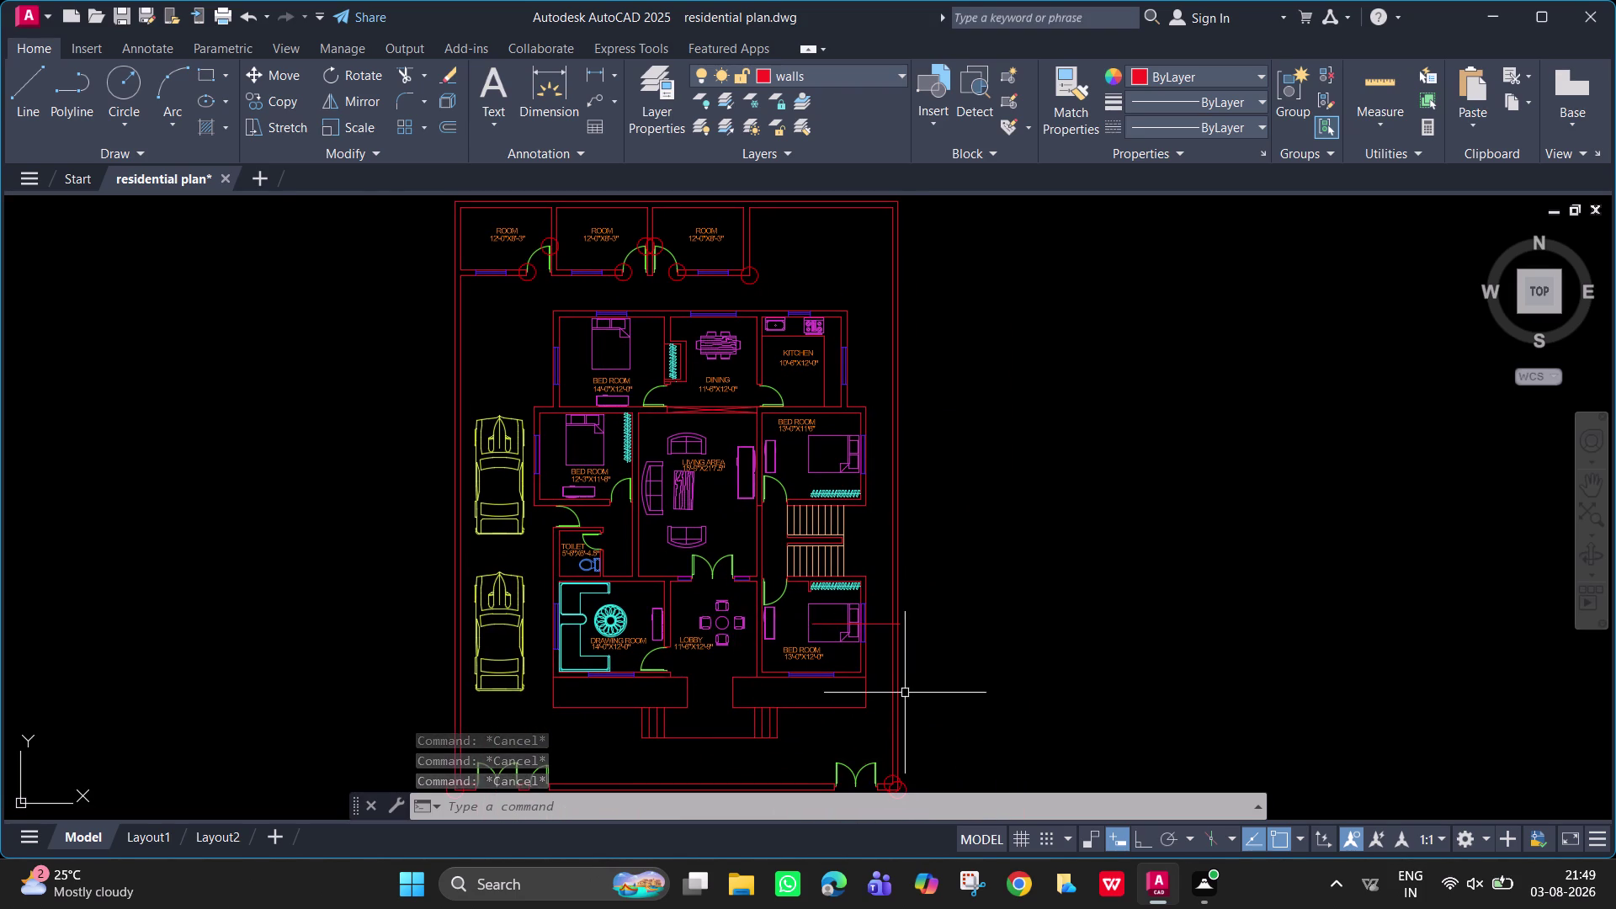
scroll(up, 3)
middle_drag(815, 607, 537, 235)
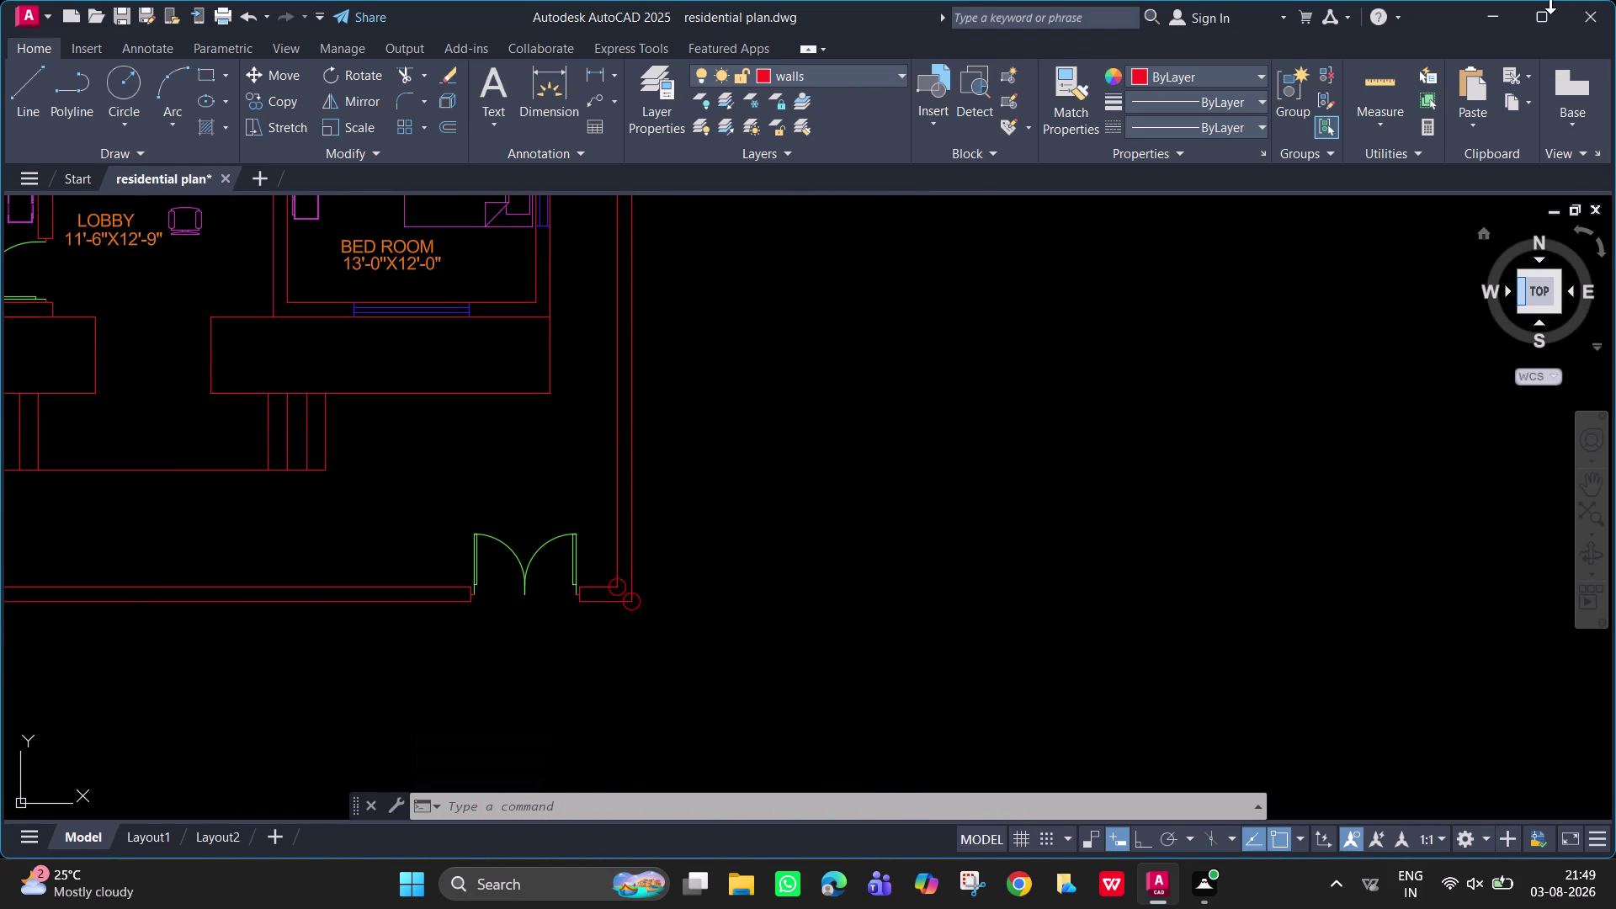
key(ctrl+s)
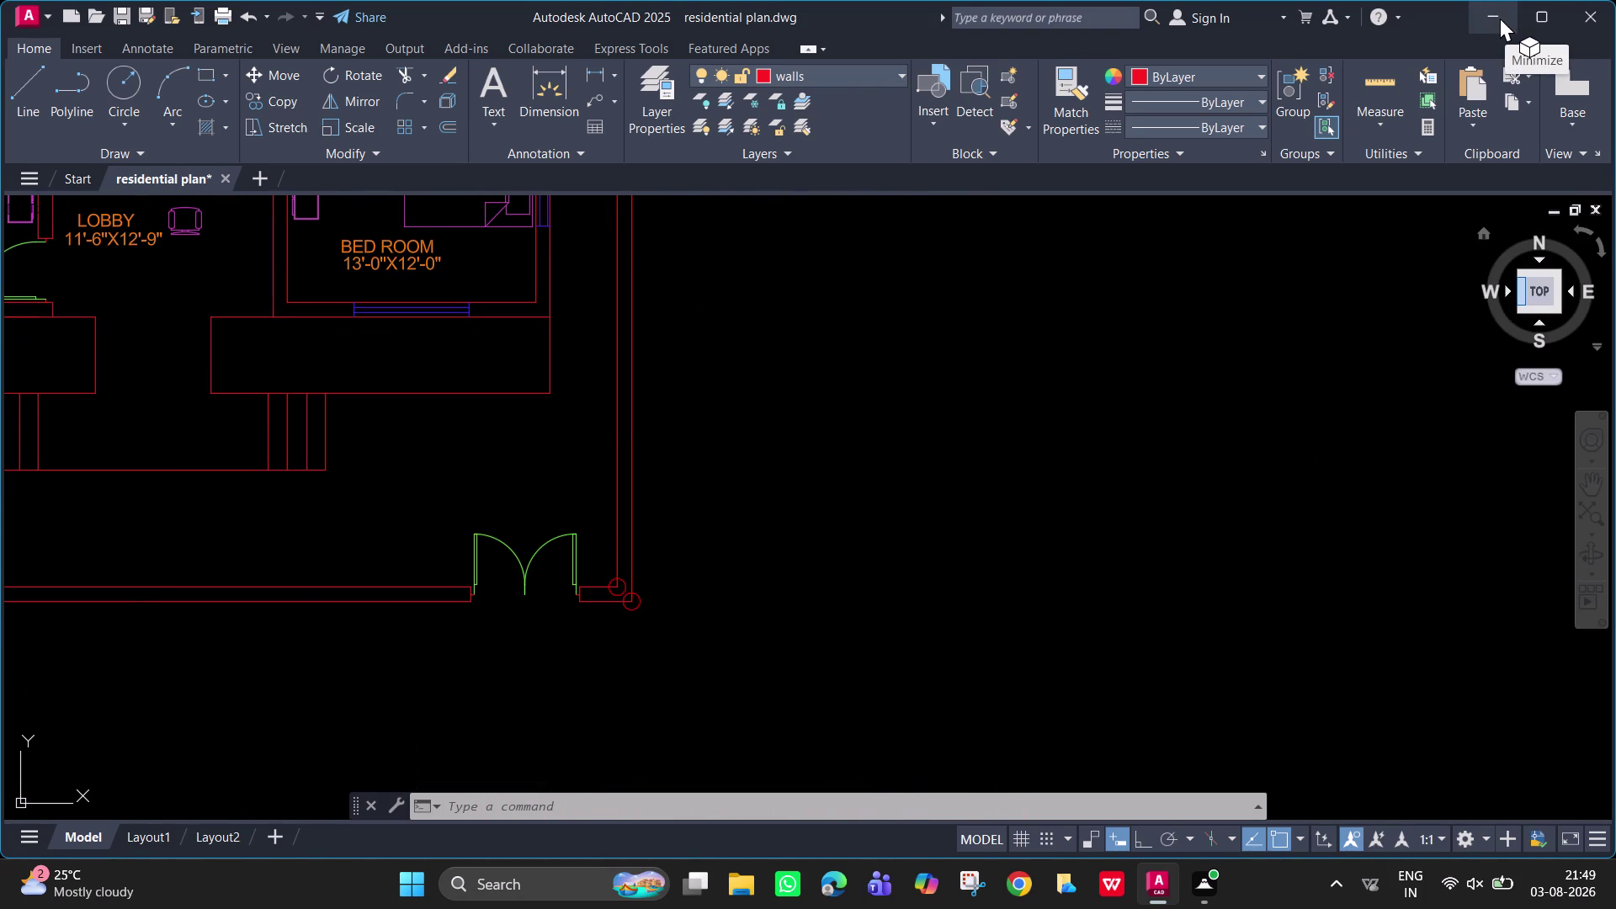